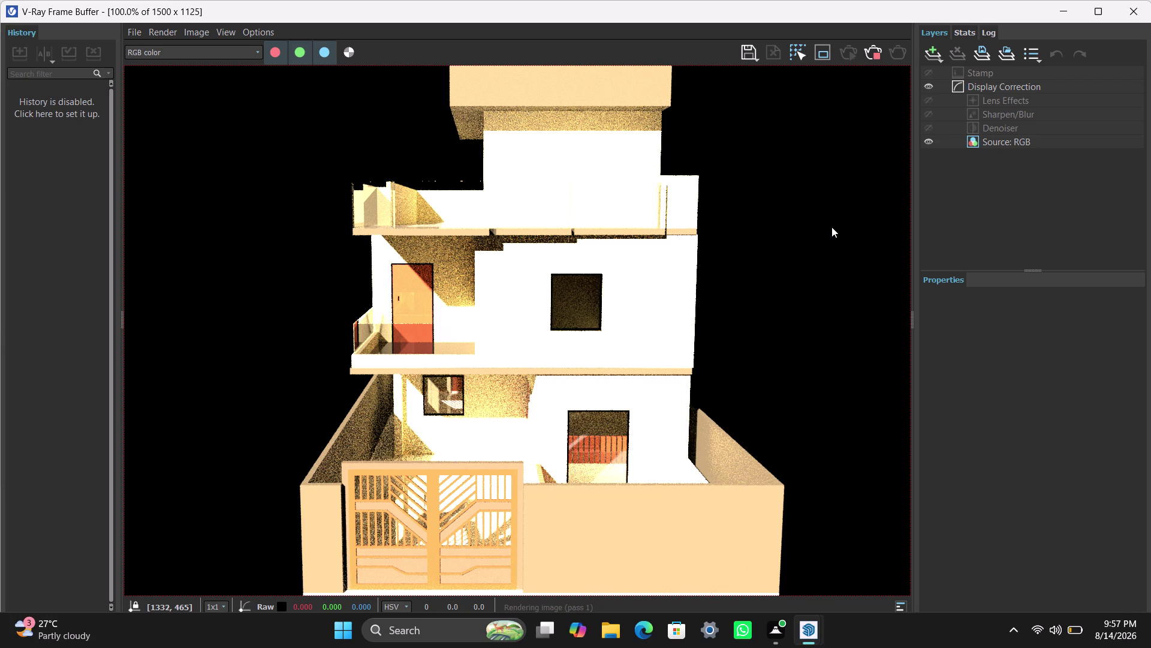
Zoom in and out repeatedly to inspect the image on screen.
scroll(up, 3)
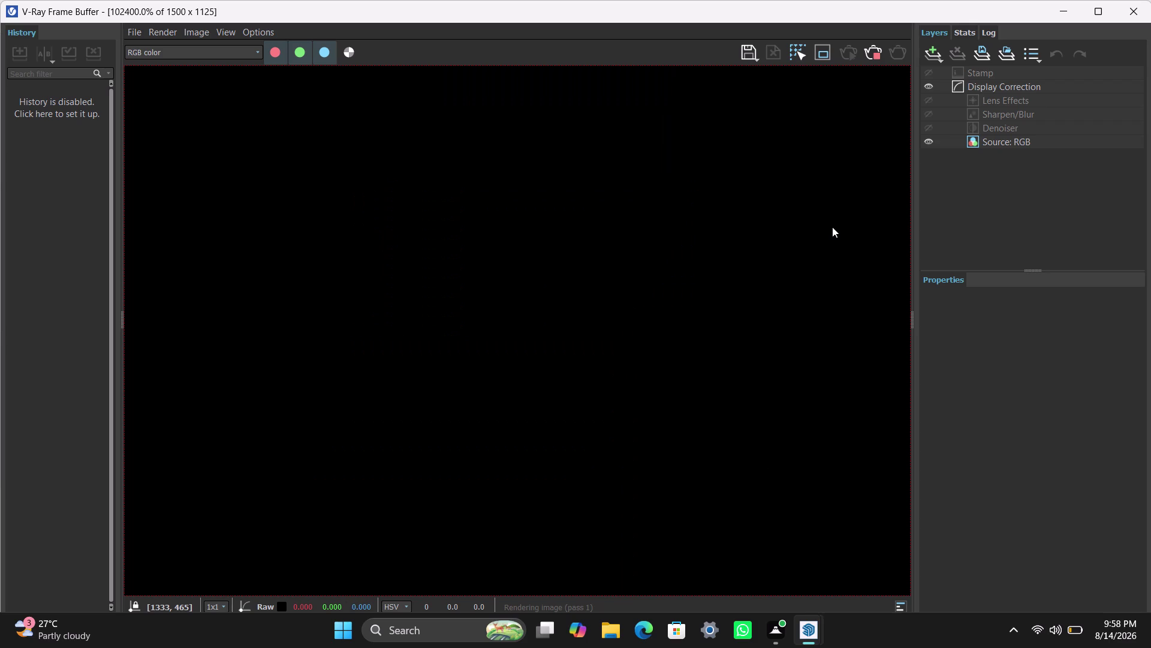
right_click(832, 227)
scroll(up, 3)
scroll(down, 3)
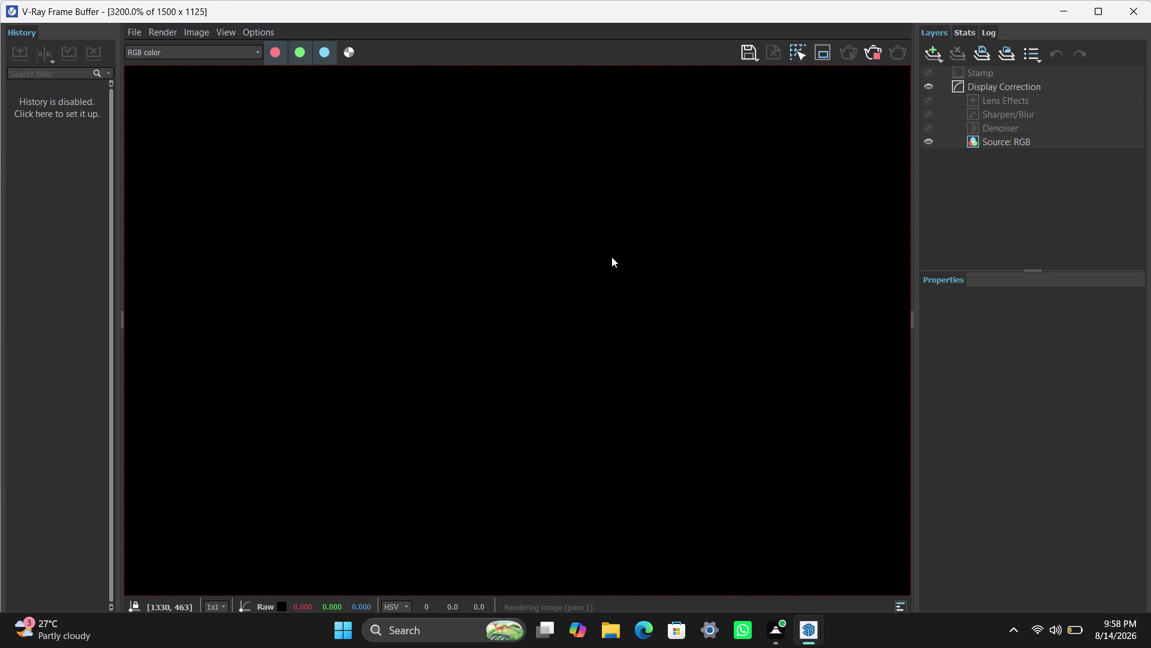
scroll(down, 3)
scroll(up, 3)
scroll(up, 3)
scroll(up, 3)
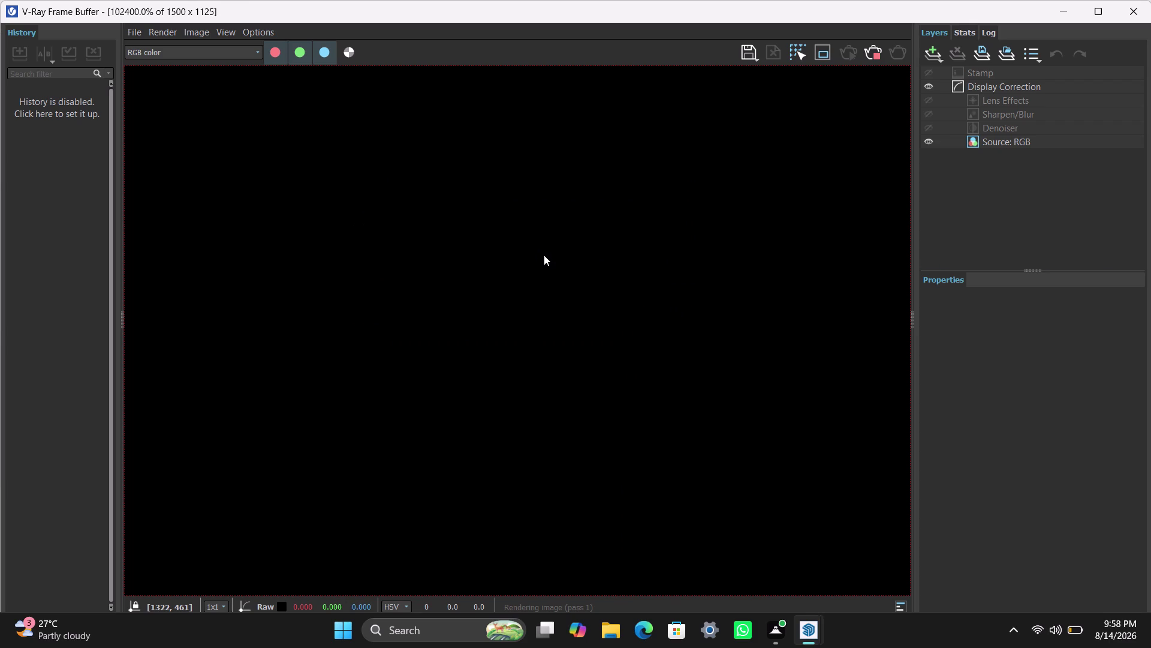
scroll(up, 3)
scroll(up, 3)
scroll(up, 3)
scroll(down, 3)
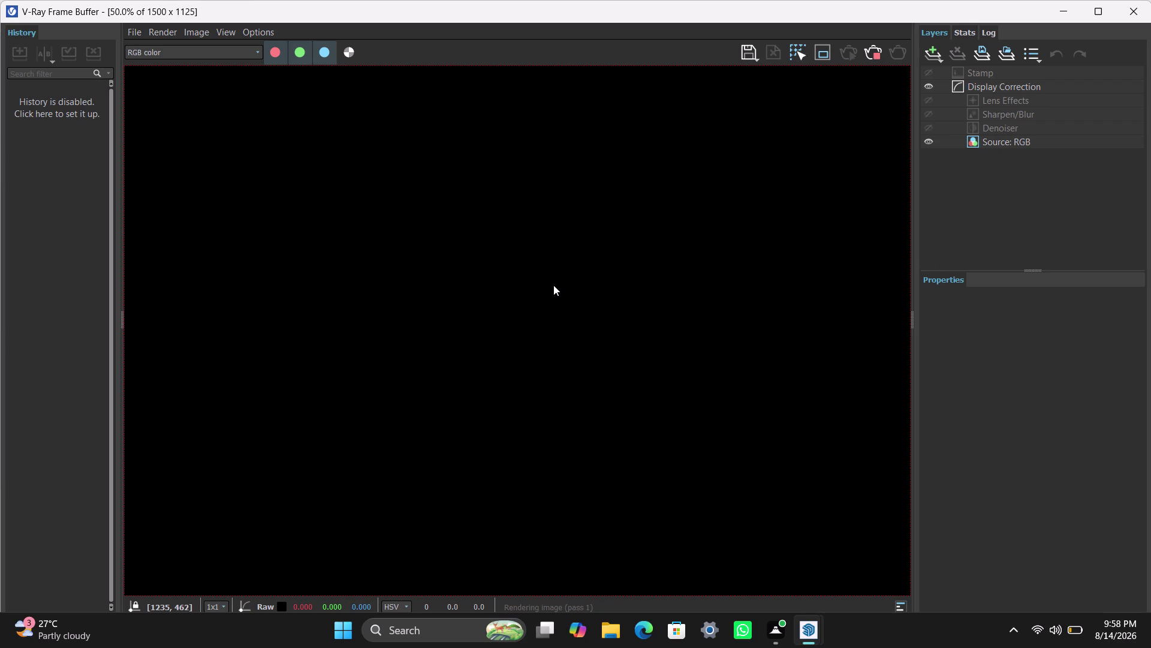
scroll(down, 3)
scroll(down, 3)
scroll(up, 3)
scroll(down, 3)
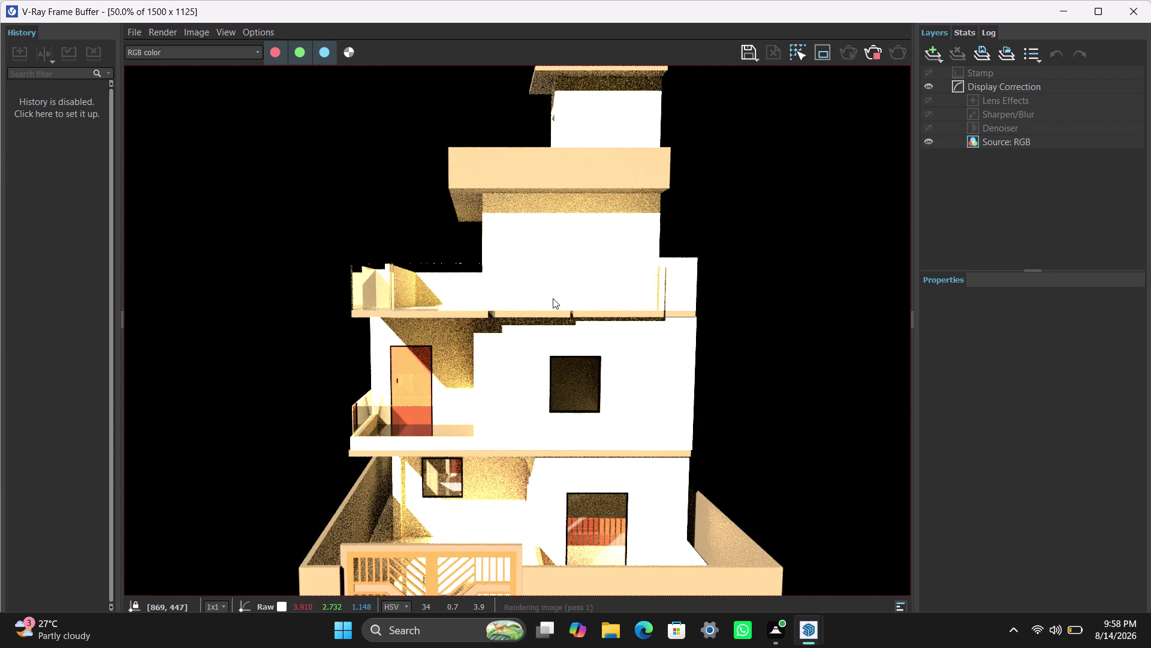
scroll(up, 3)
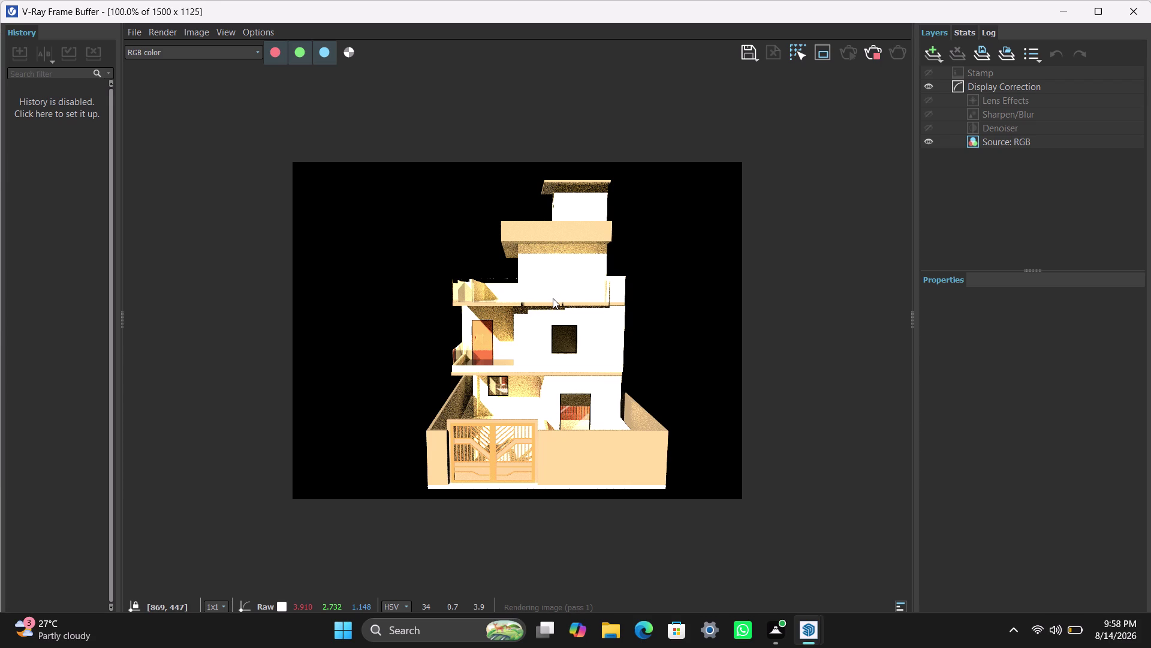
scroll(down, 3)
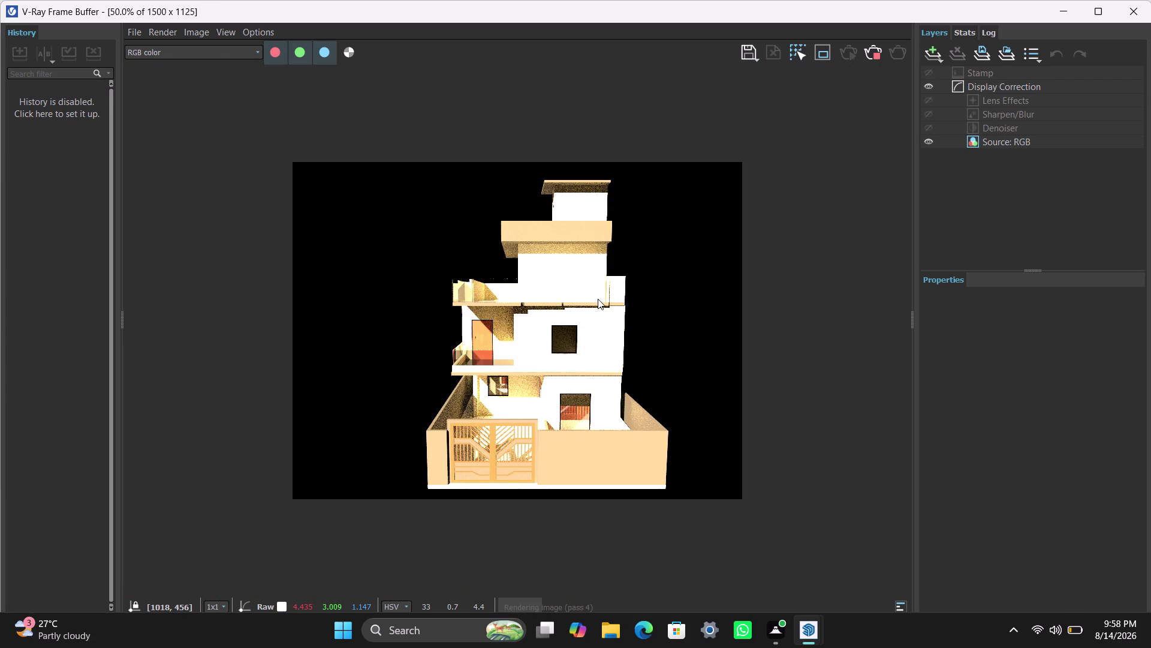
scroll(up, 3)
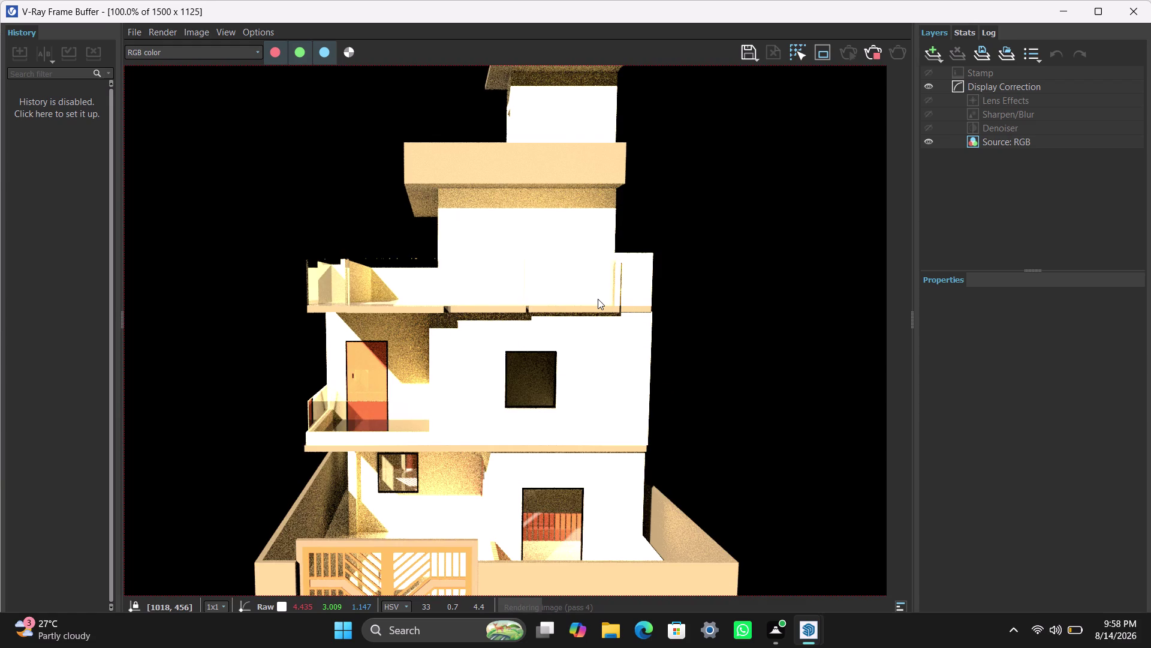
scroll(down, 3)
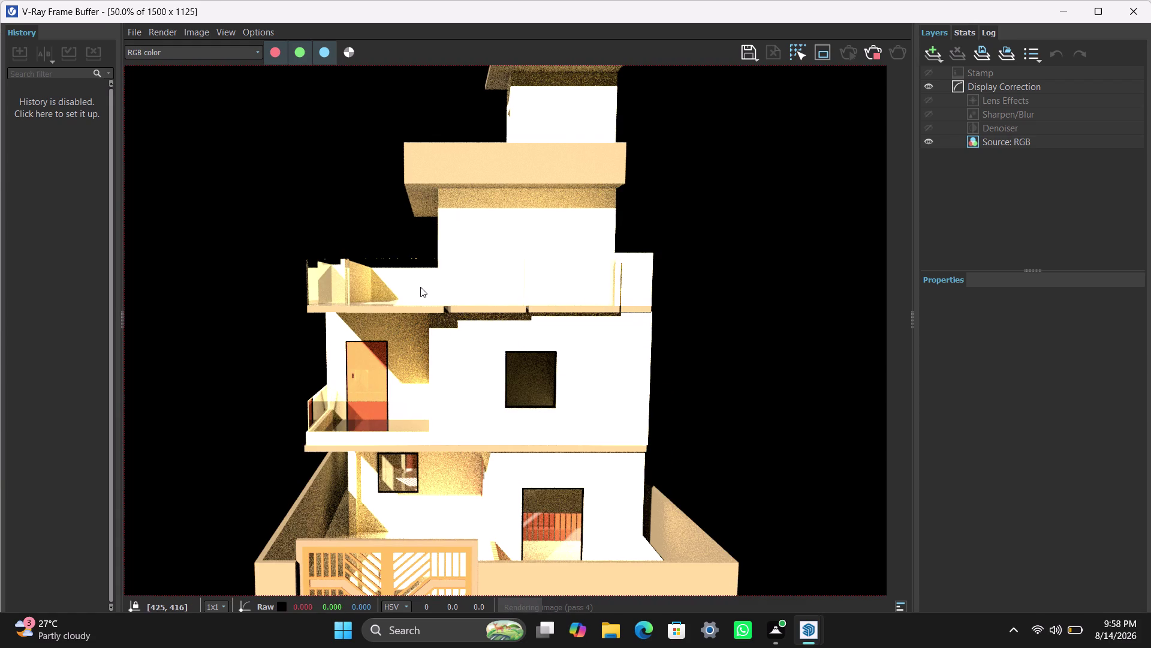
scroll(up, 3)
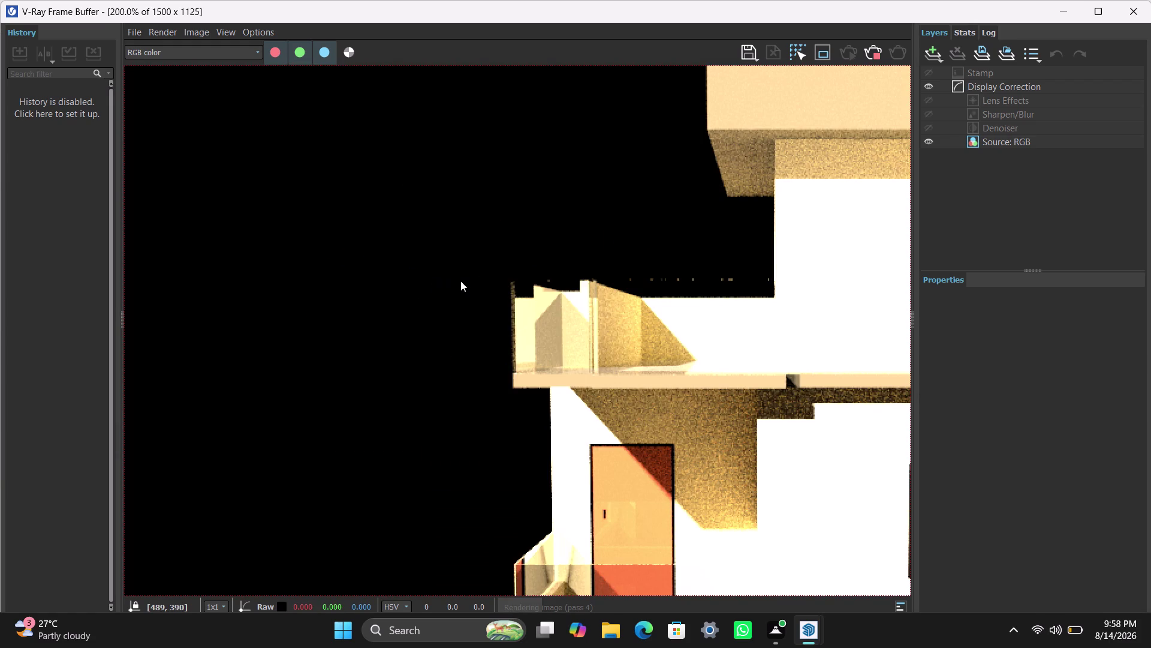
scroll(down, 3)
scroll(down, 3)
scroll(up, 3)
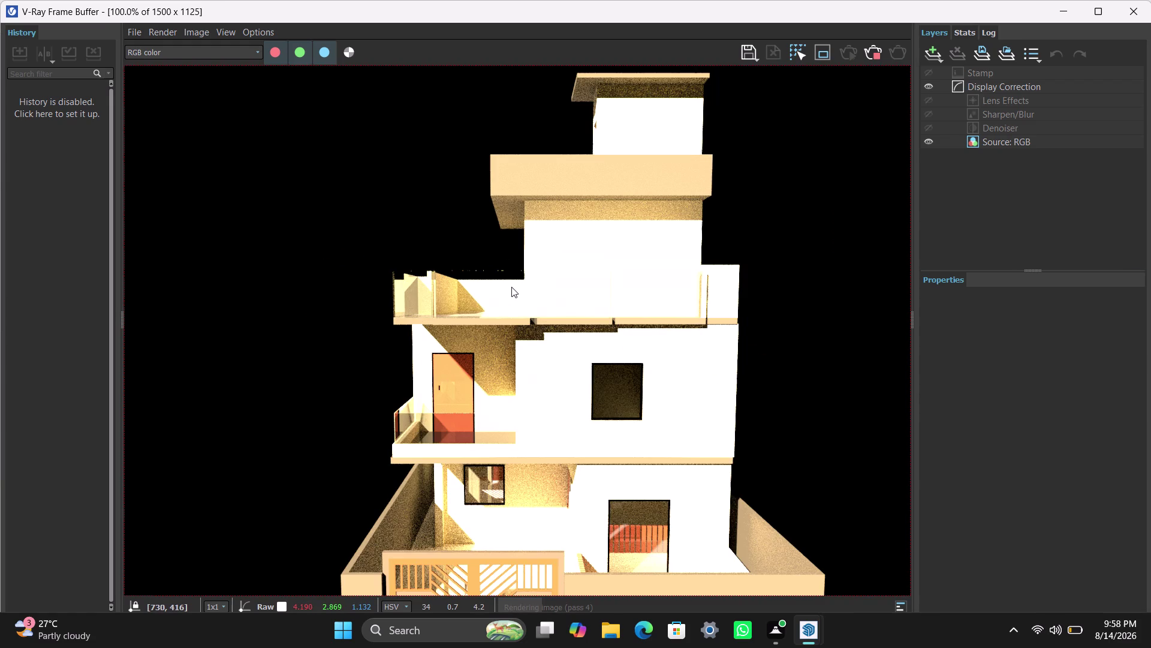
scroll(down, 3)
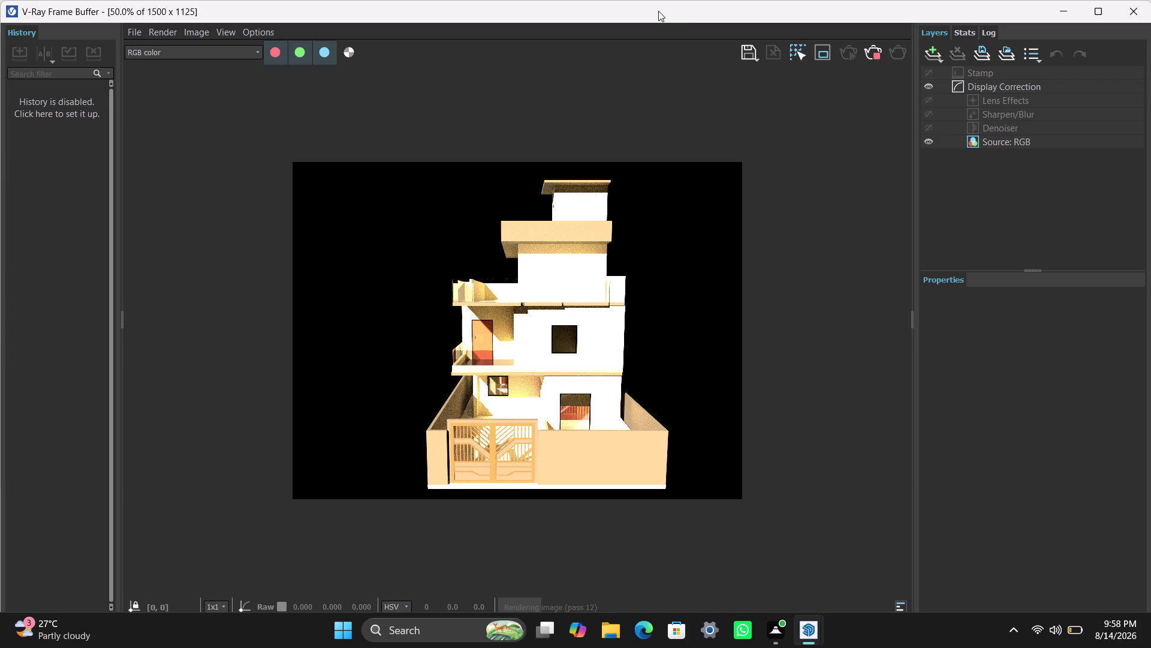
Bring the SketchUp 2024 window with the duplex model to the front.
key(space)
click(812, 636)
click(706, 569)
click(1054, 7)
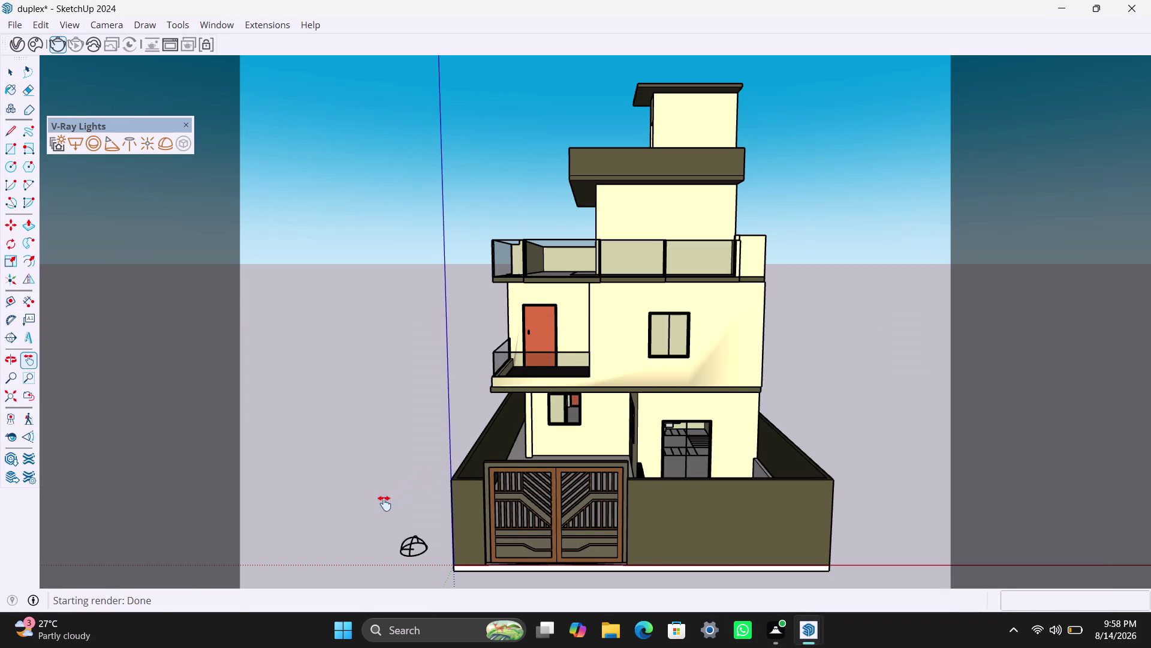
Orbit and zoom around the house to view its corner, side and top.
middle_drag(384, 503, 568, 500)
scroll(up, 3)
middle_drag(581, 466, 525, 467)
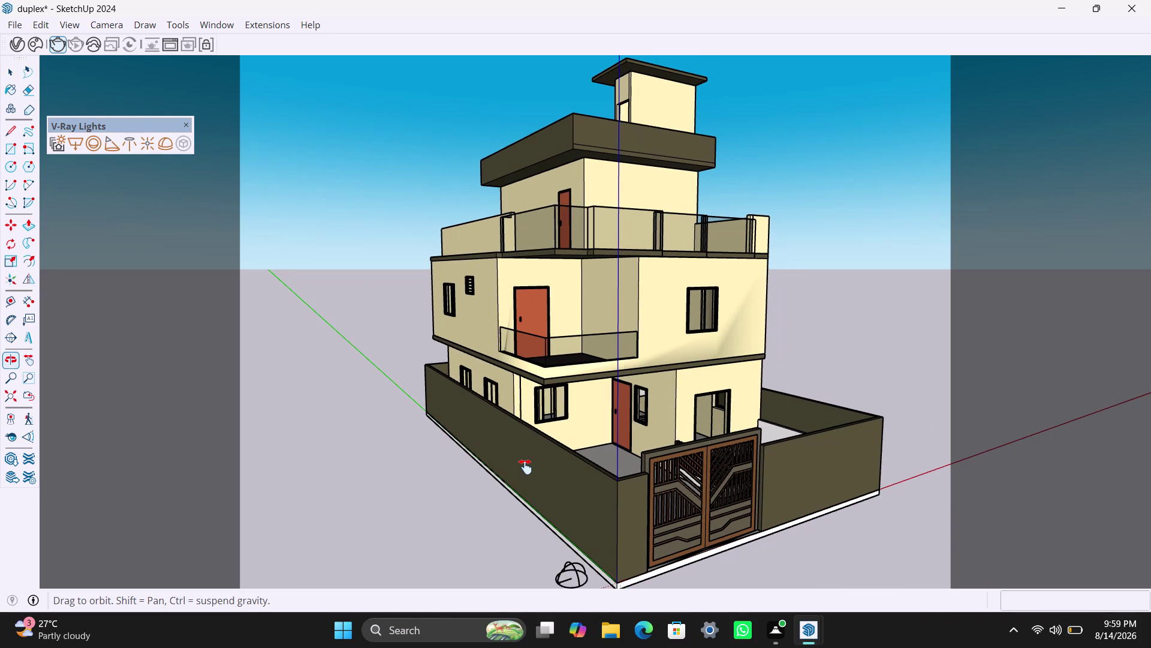
middle_drag(526, 467, 517, 472)
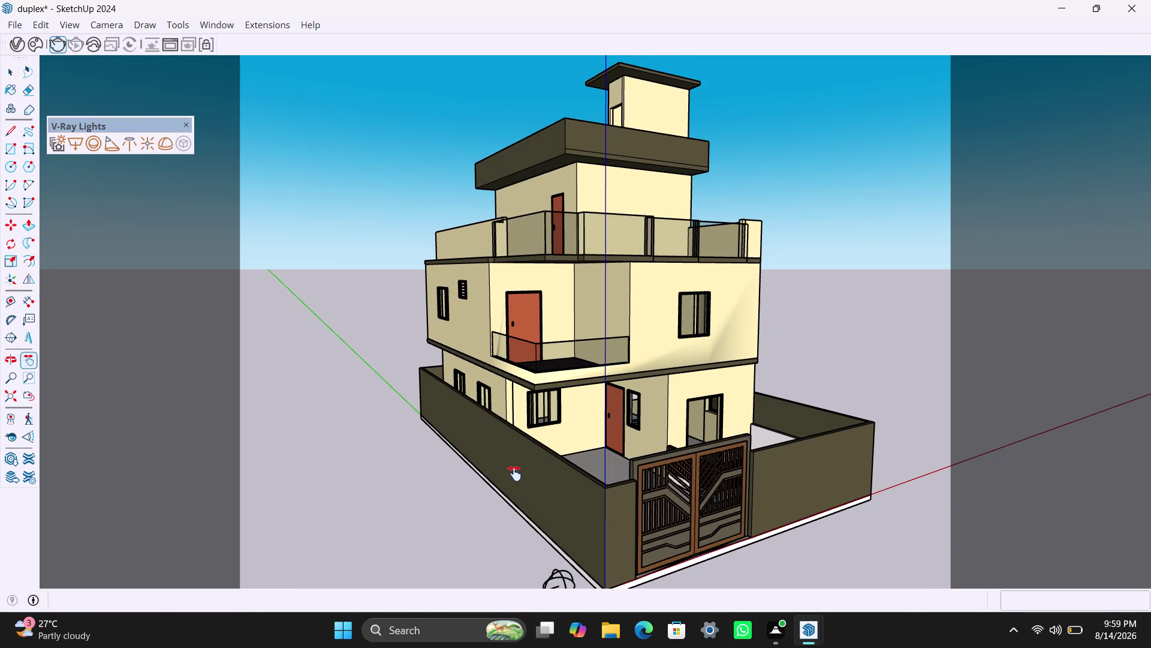
middle_drag(514, 474, 546, 509)
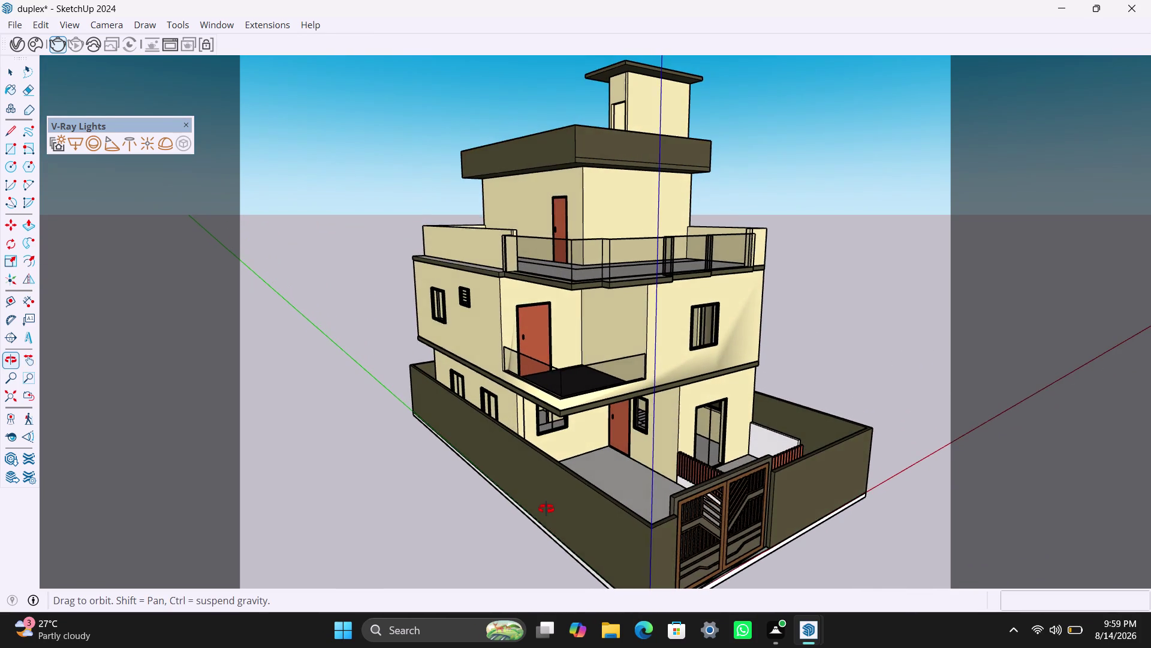
middle_drag(546, 509, 535, 475)
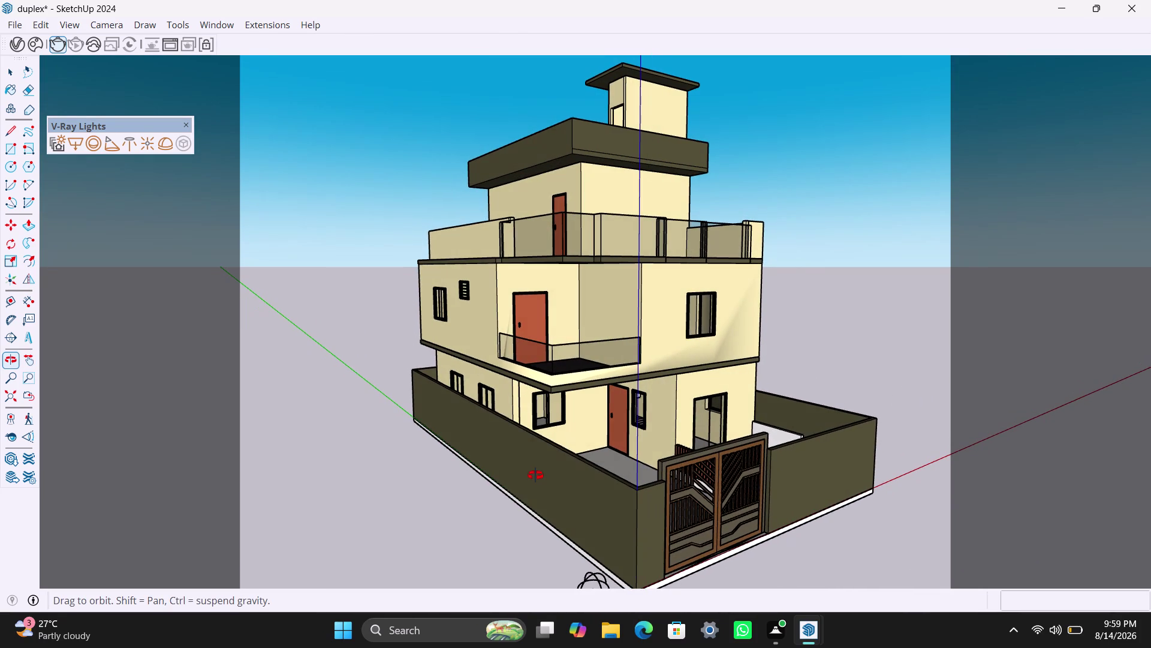
middle_drag(535, 475, 557, 490)
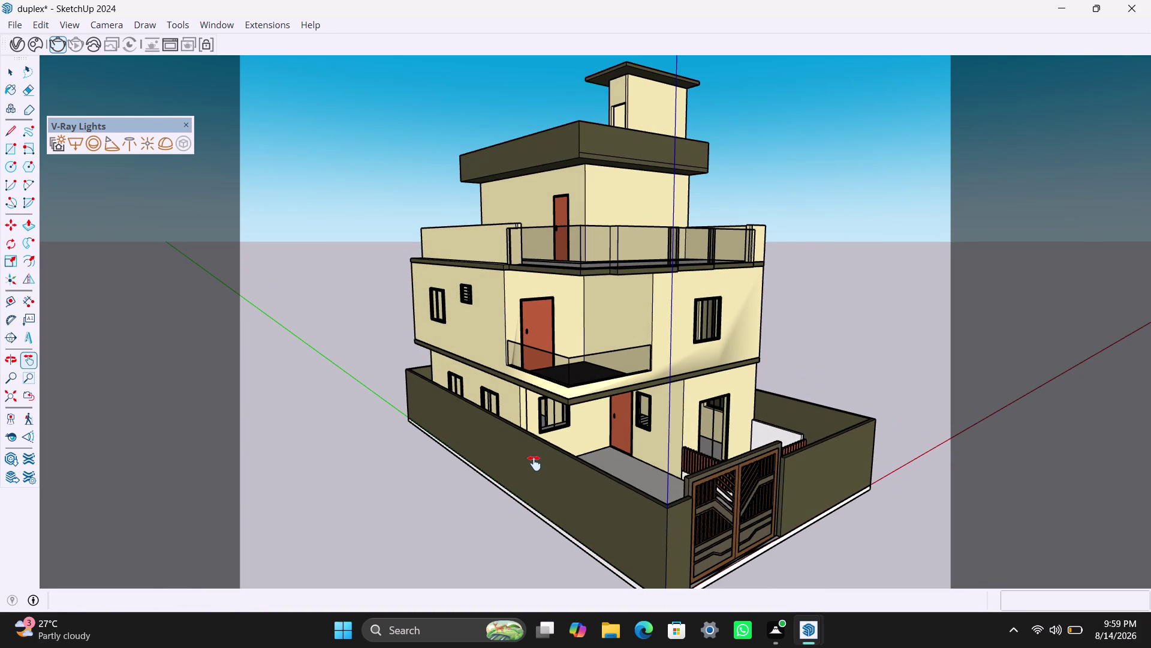
scroll(down, 3)
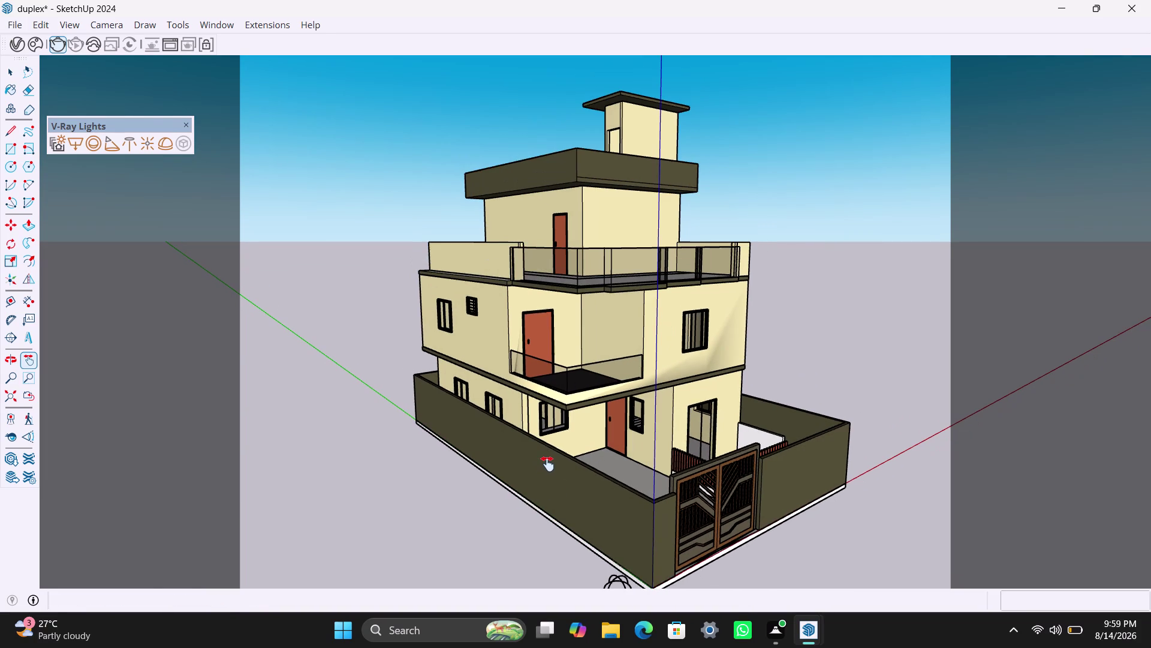
scroll(down, 3)
middle_drag(549, 463, 531, 447)
middle_click(527, 449)
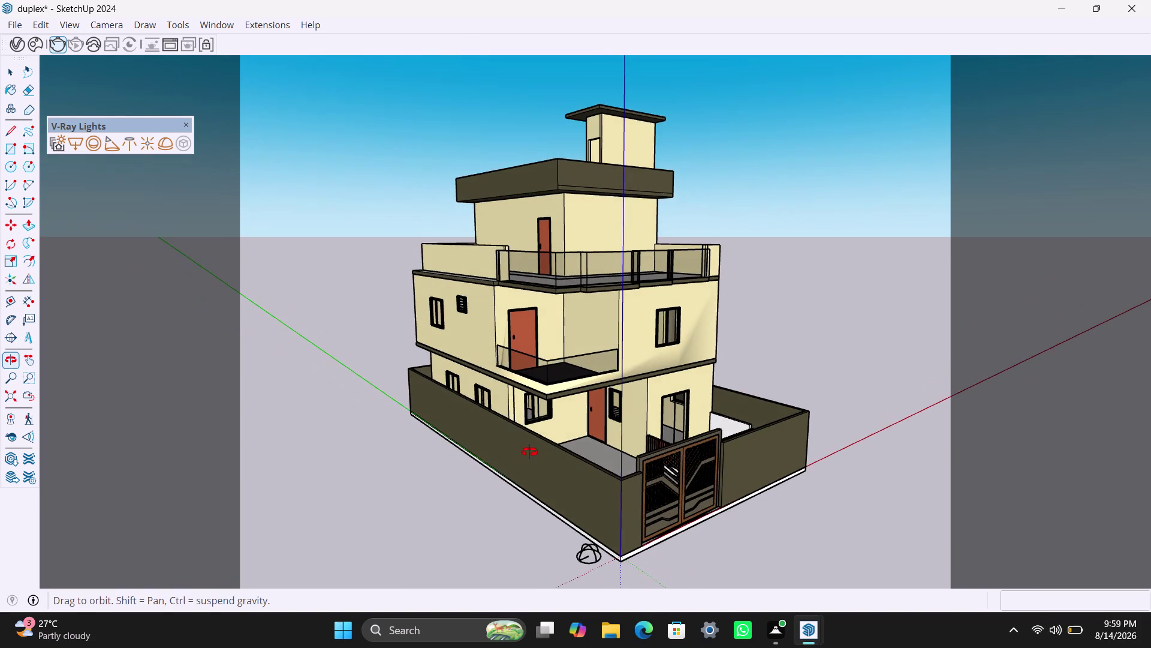
scroll(up, 3)
scroll(up, 3)
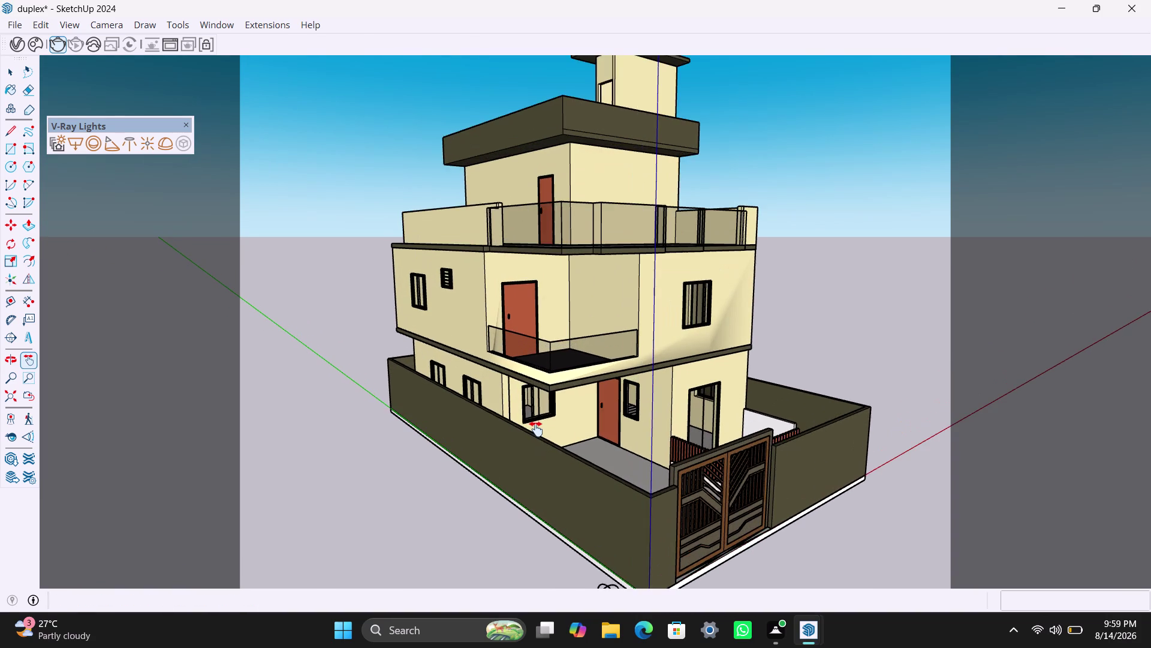
scroll(down, 3)
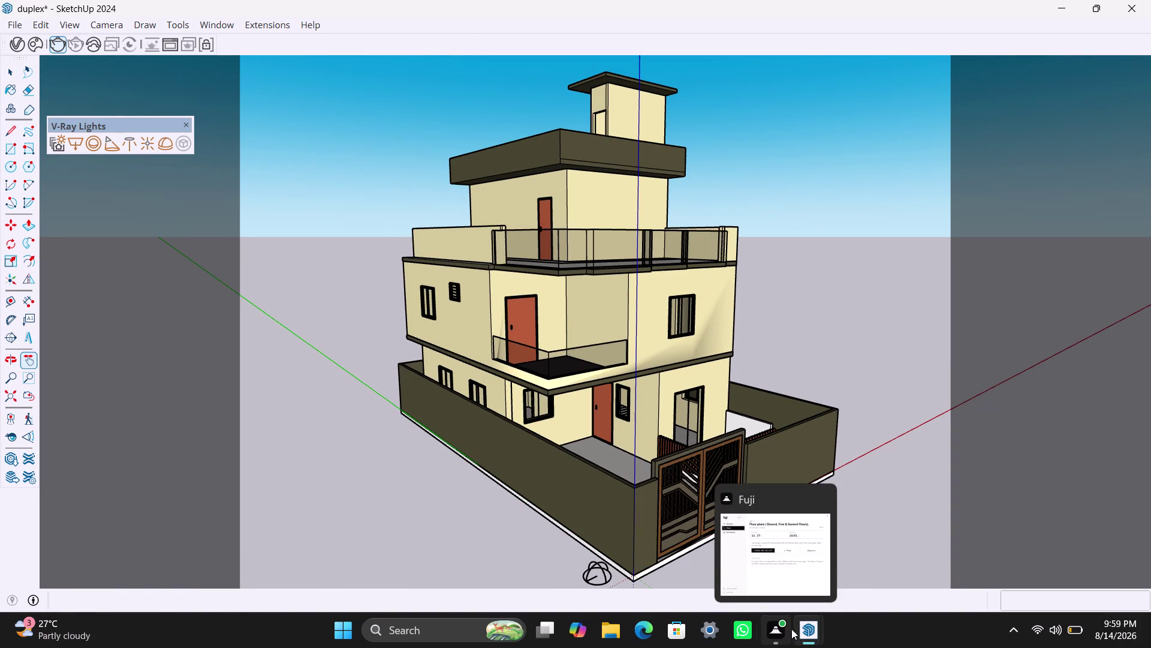
Bring up the V-Ray Frame Buffer and dismiss the low-battery warning.
click(809, 625)
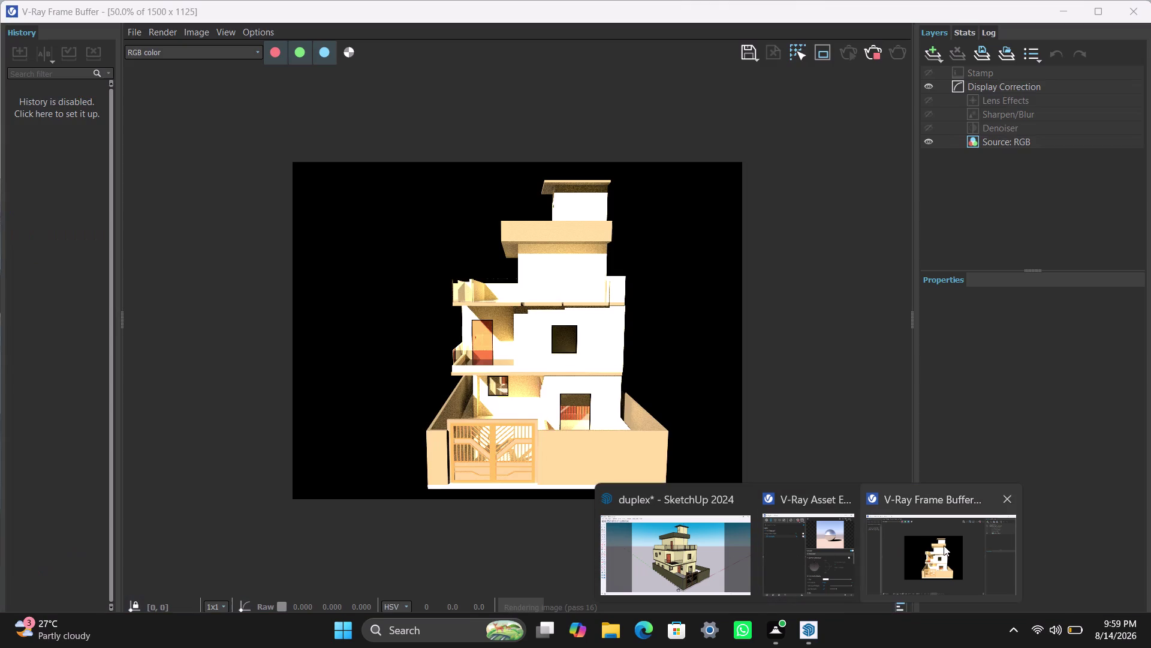
click(943, 545)
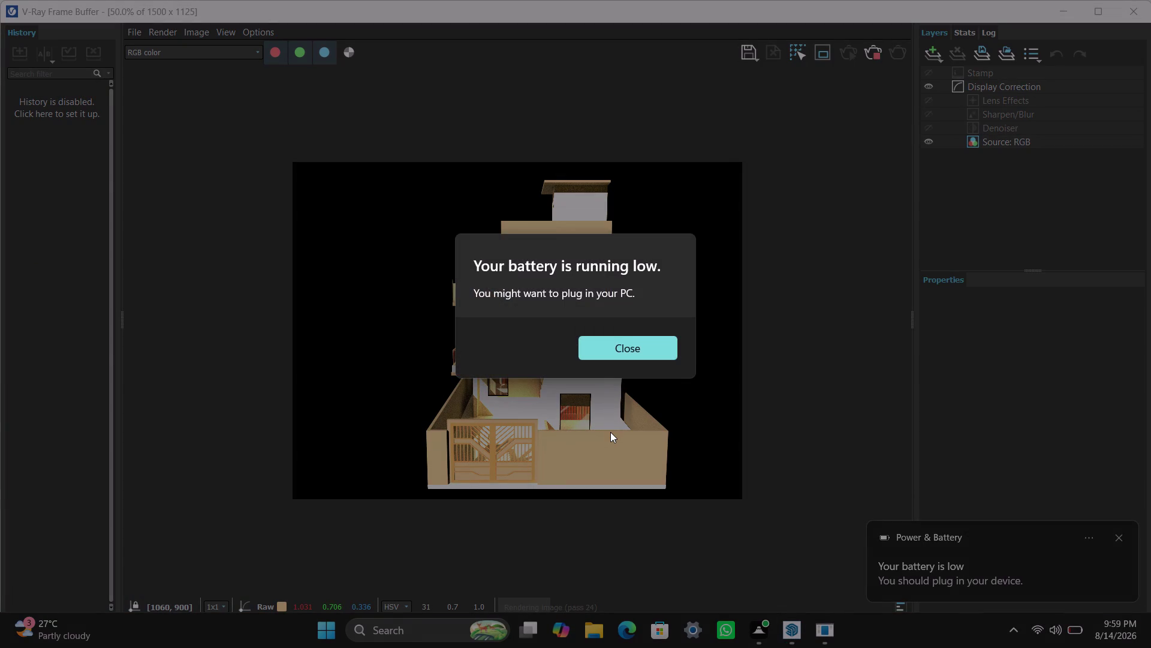
click(638, 354)
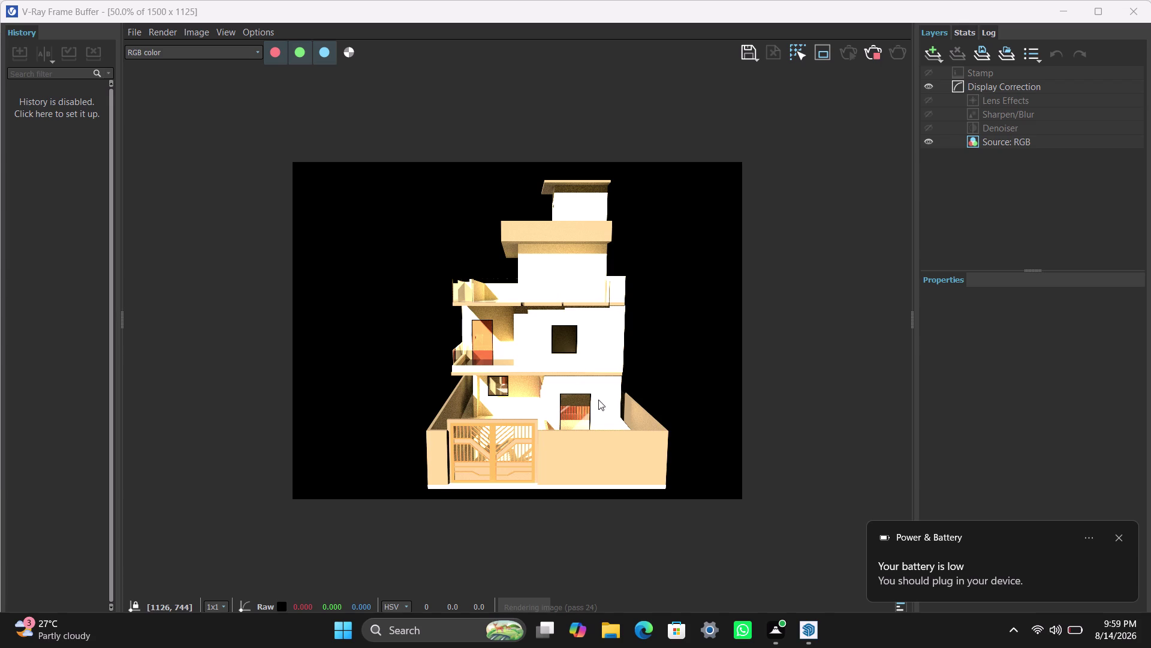
Zoom in and out on the progressing house render, then stop it.
scroll(down, 3)
scroll(up, 3)
scroll(up, 3)
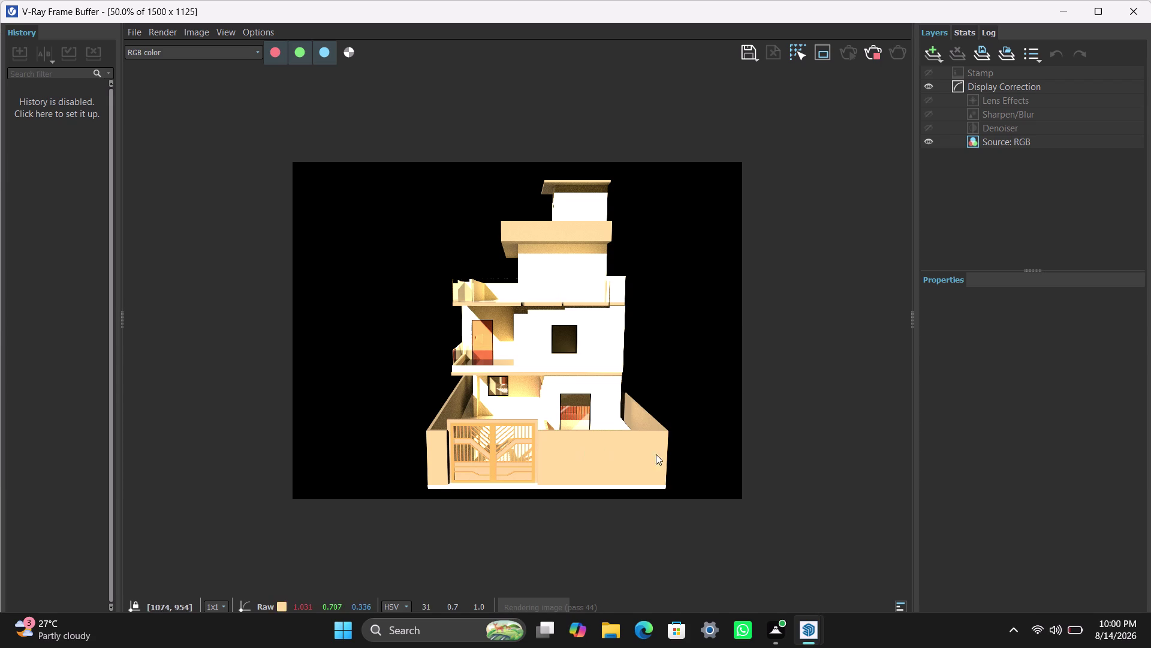
scroll(up, 3)
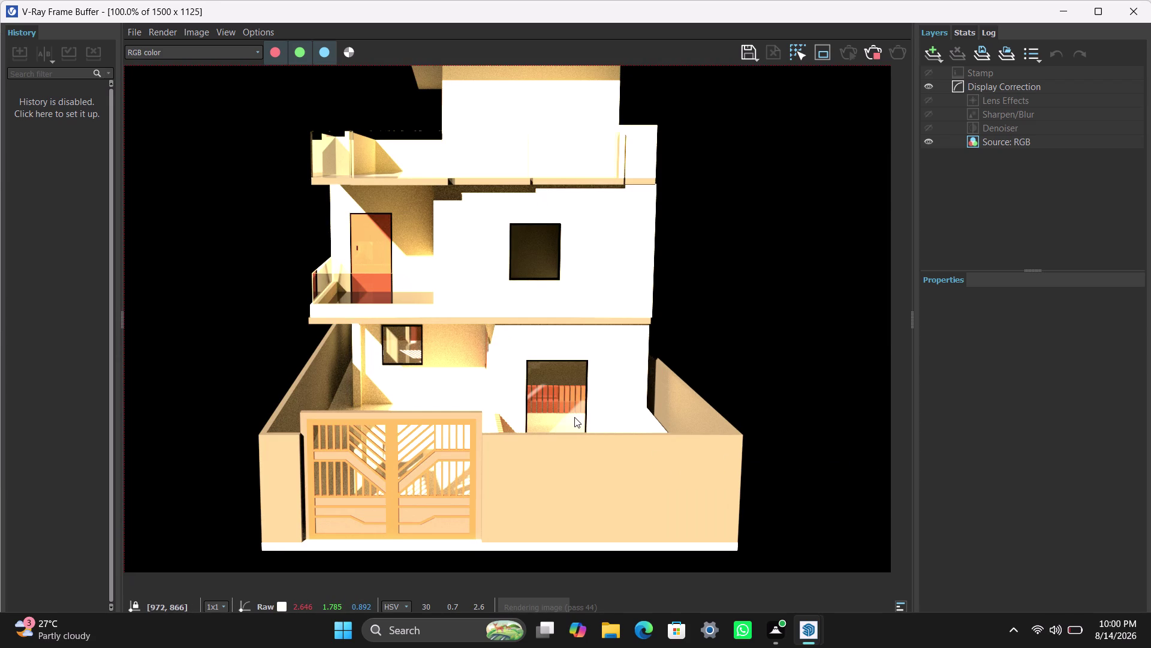
scroll(down, 3)
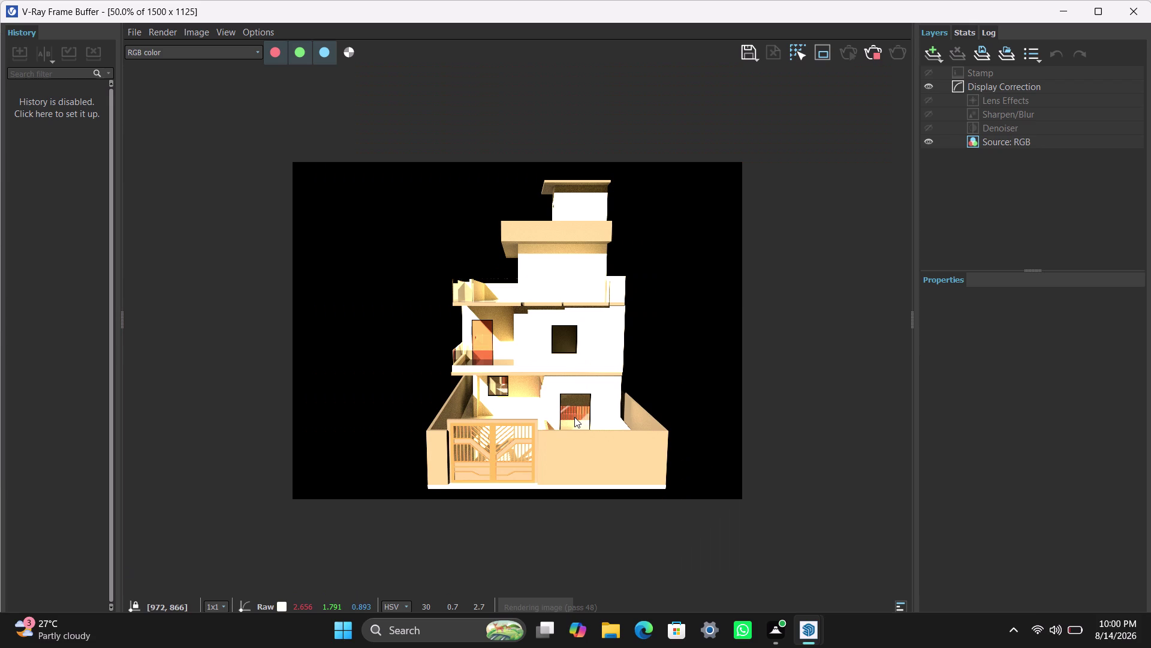
scroll(up, 3)
scroll(down, 3)
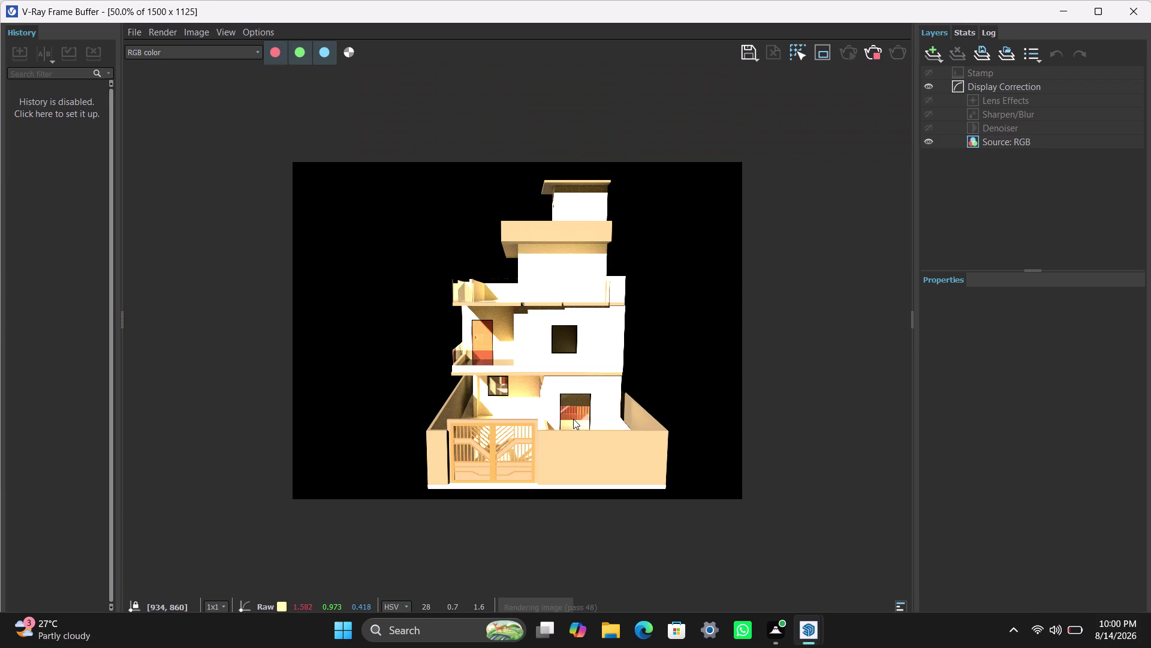
scroll(up, 3)
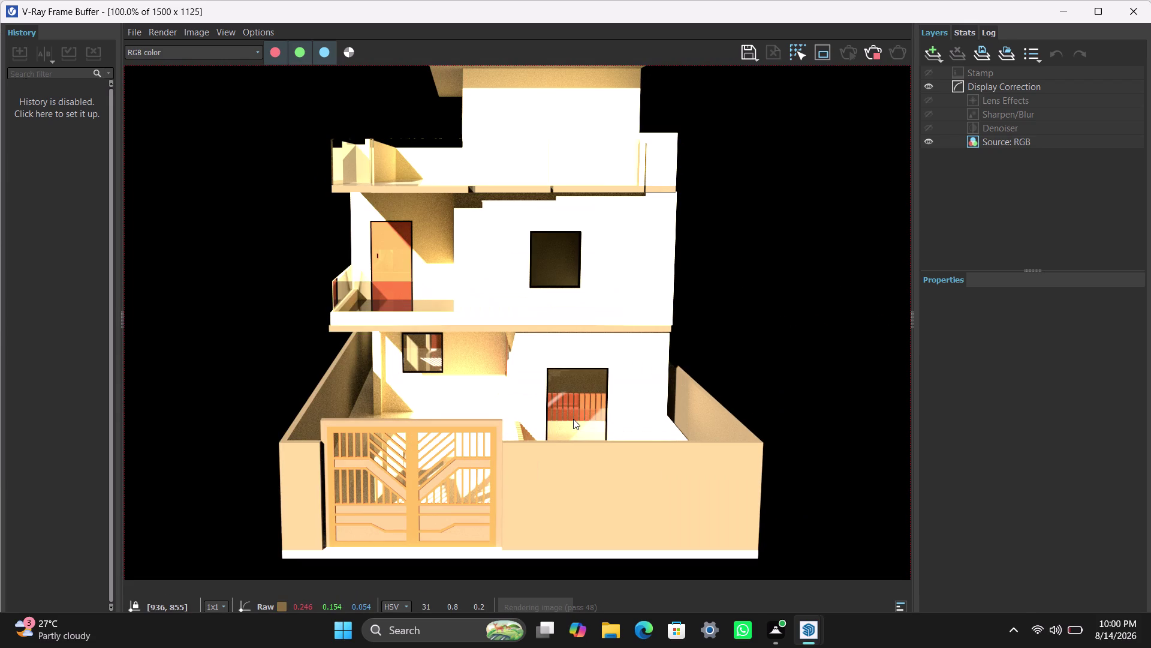
scroll(down, 3)
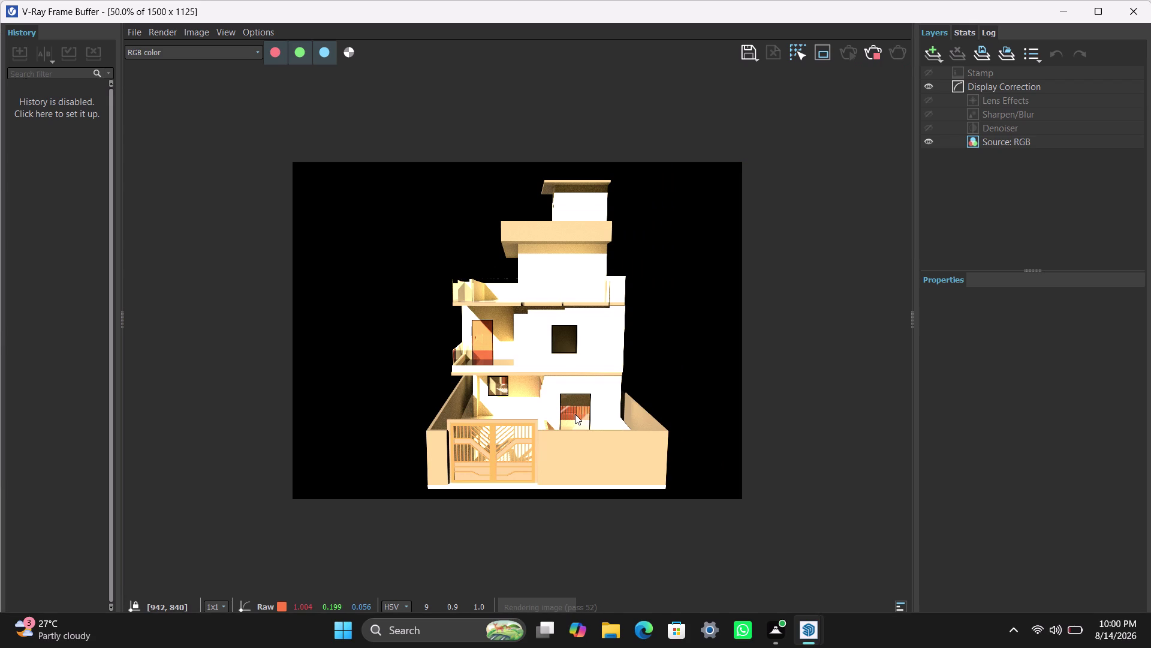
scroll(up, 3)
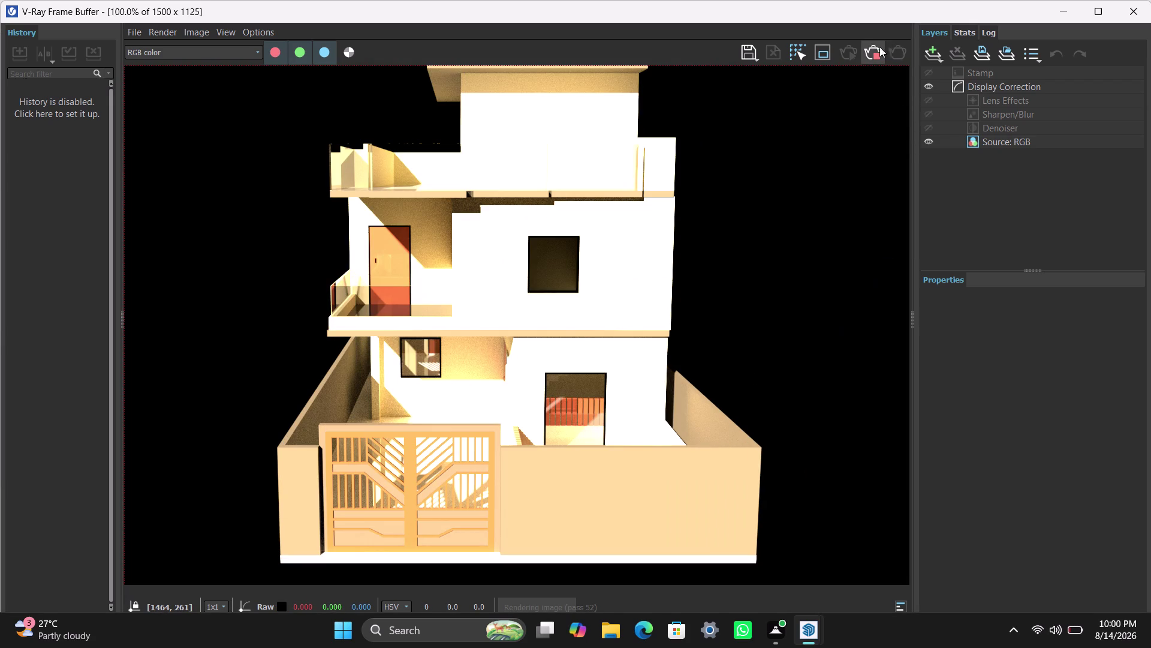
click(876, 52)
Return to SketchUp and switch the camera to the Iso standard view.
click(1064, 5)
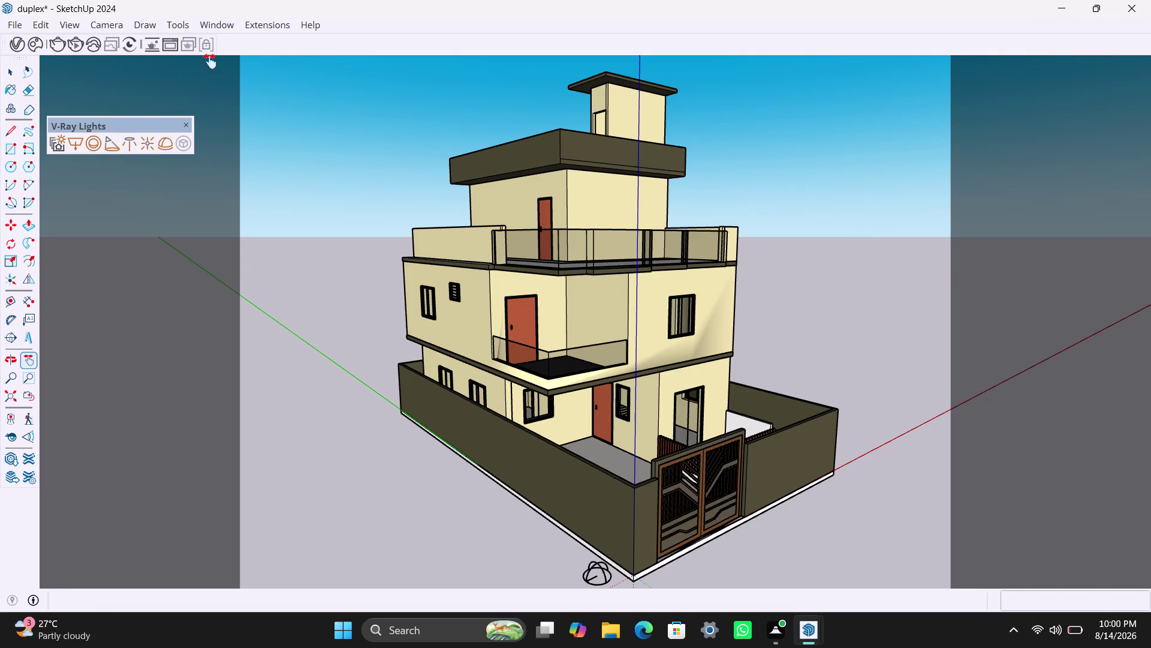
click(265, 24)
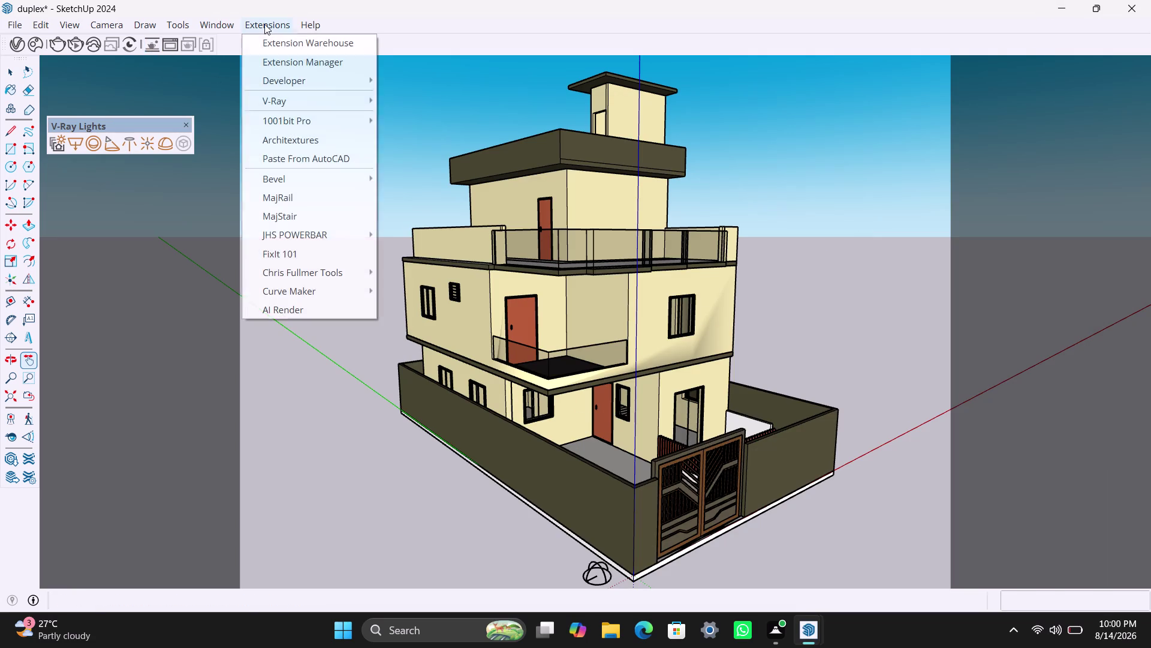
click(112, 25)
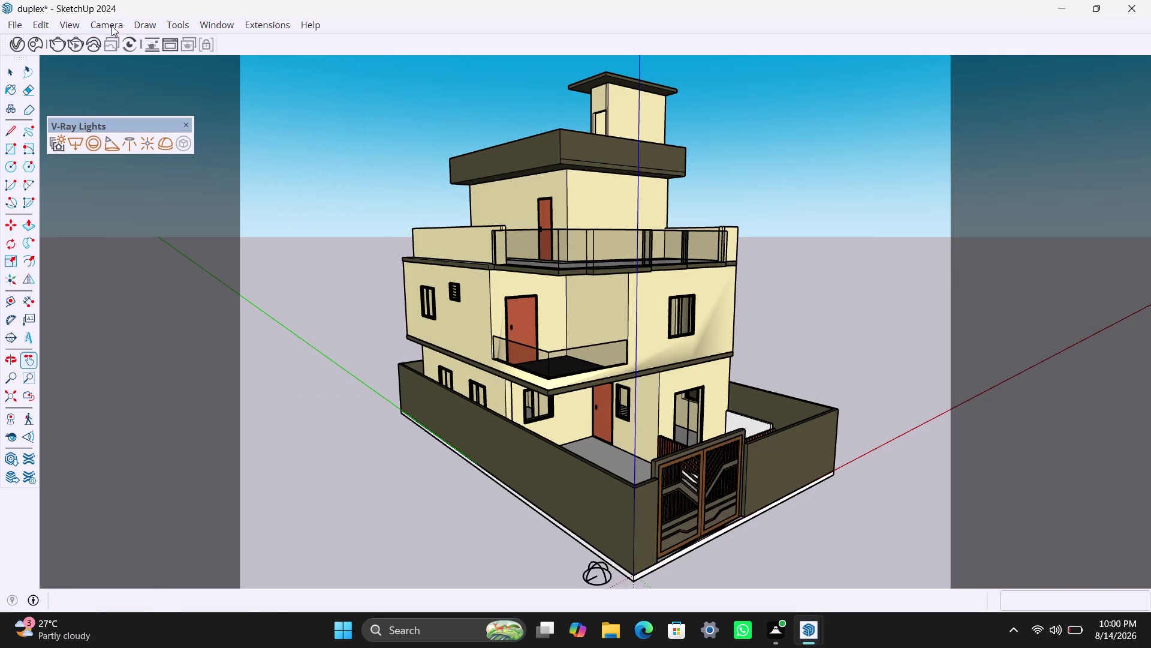
click(115, 22)
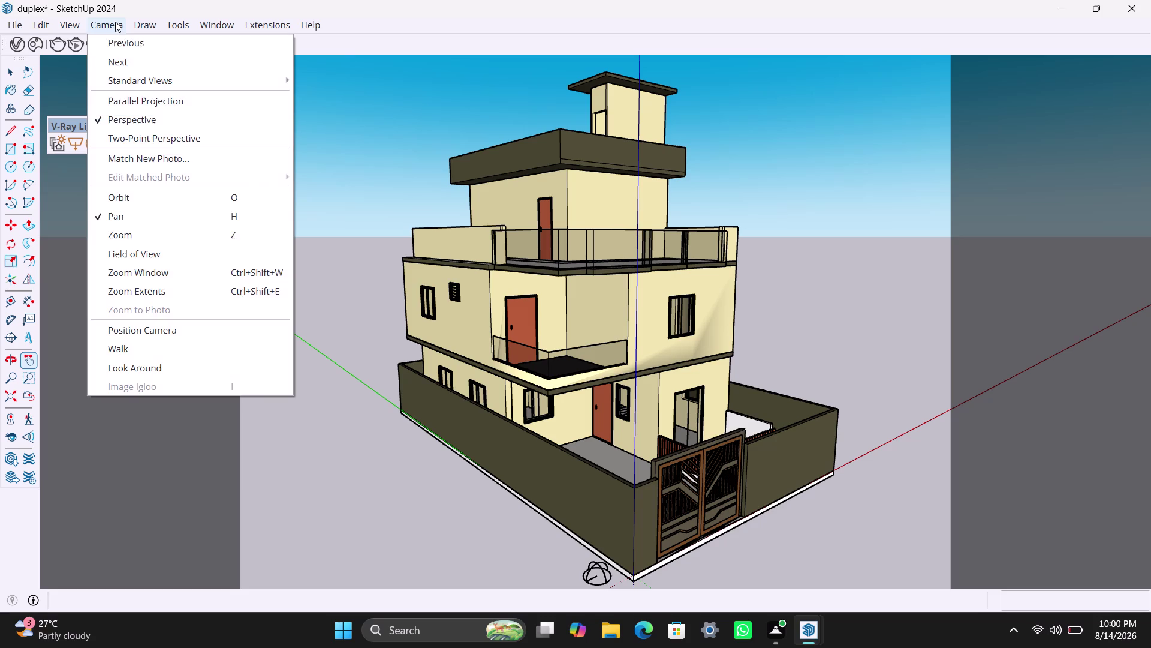
click(153, 75)
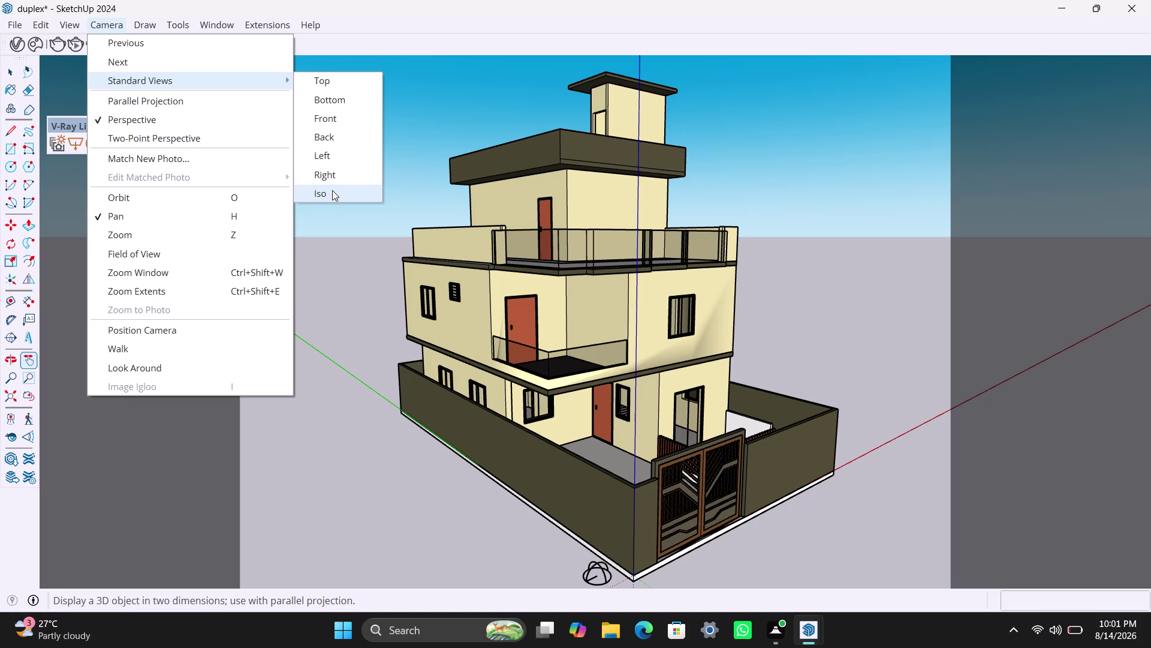
click(333, 189)
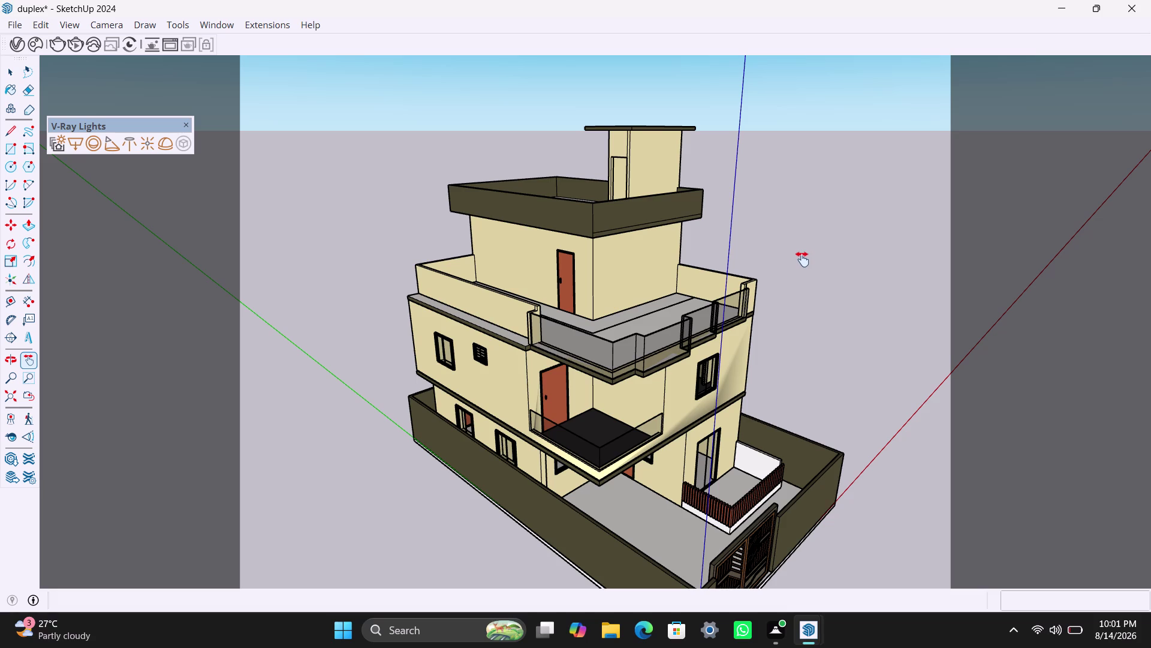
Orbit the house to a slightly lower framing and bring the V-Ray Frame Buffer forward.
right_click(781, 267)
right_click(778, 268)
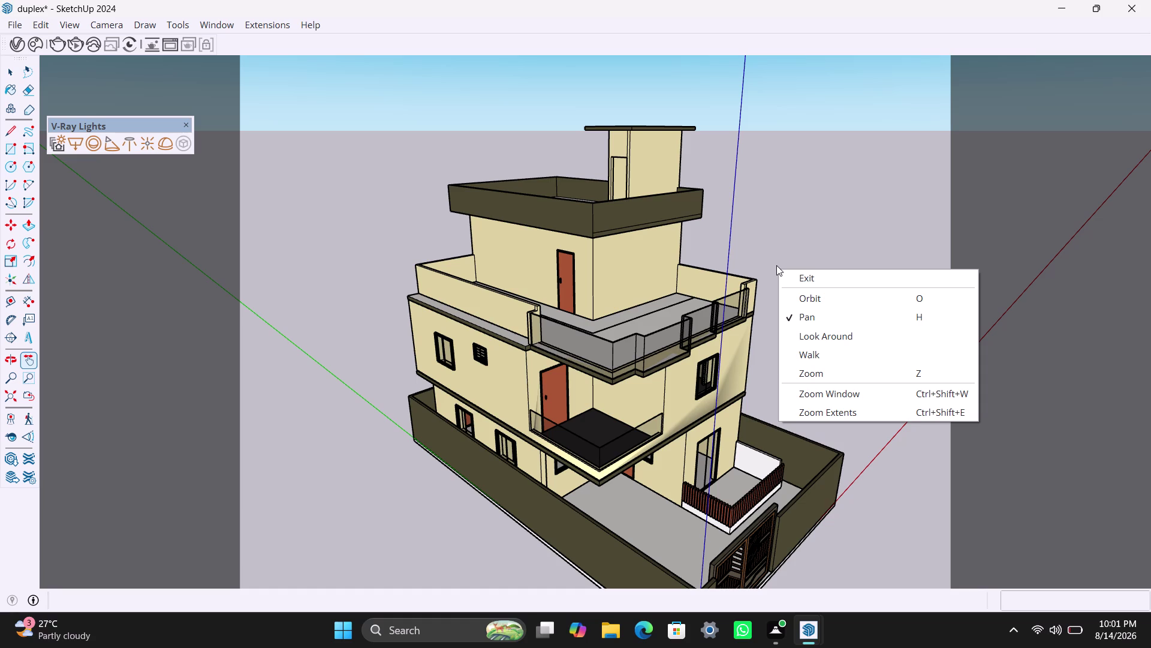
right_drag(742, 263, 724, 267)
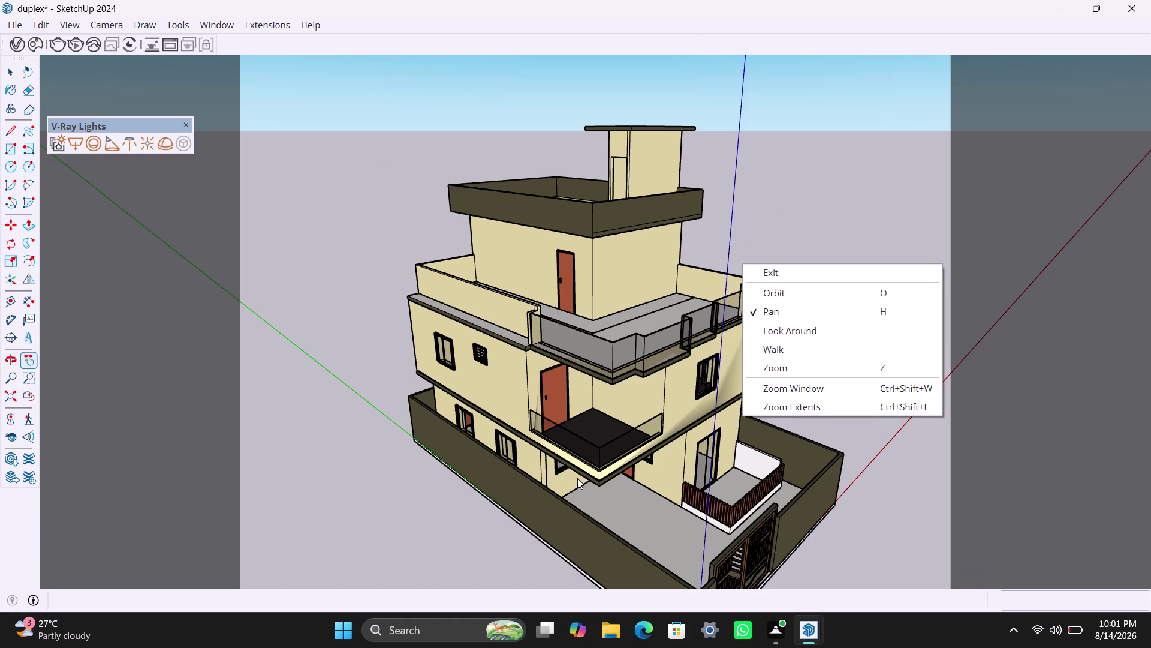
middle_drag(593, 475, 591, 443)
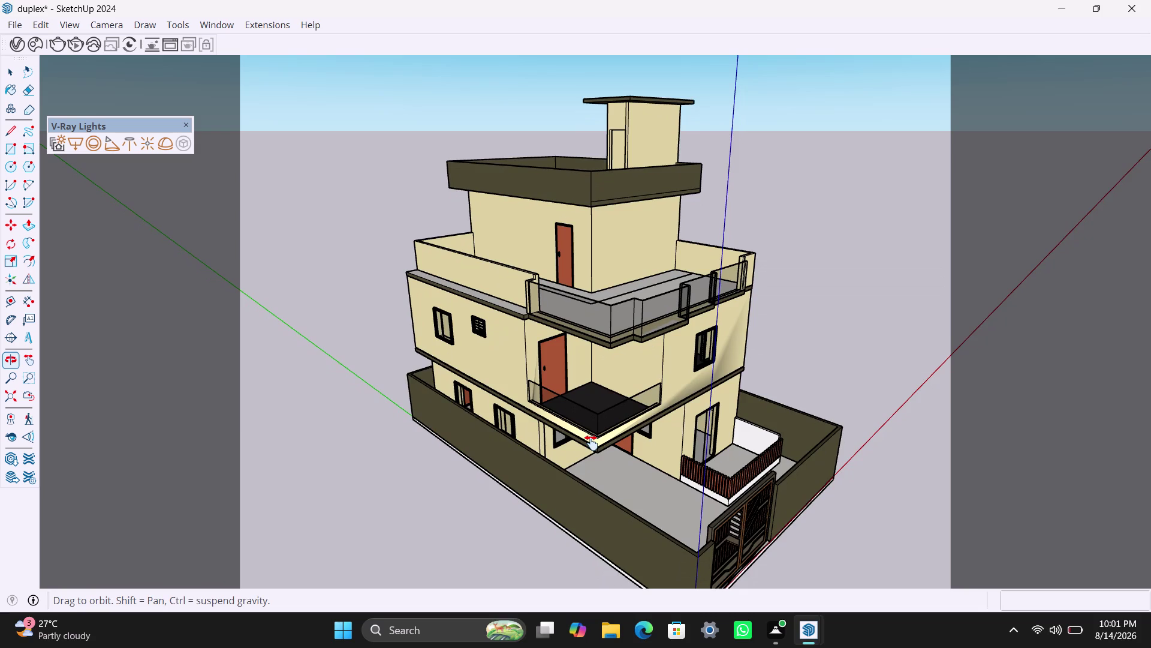
middle_drag(591, 443, 564, 404)
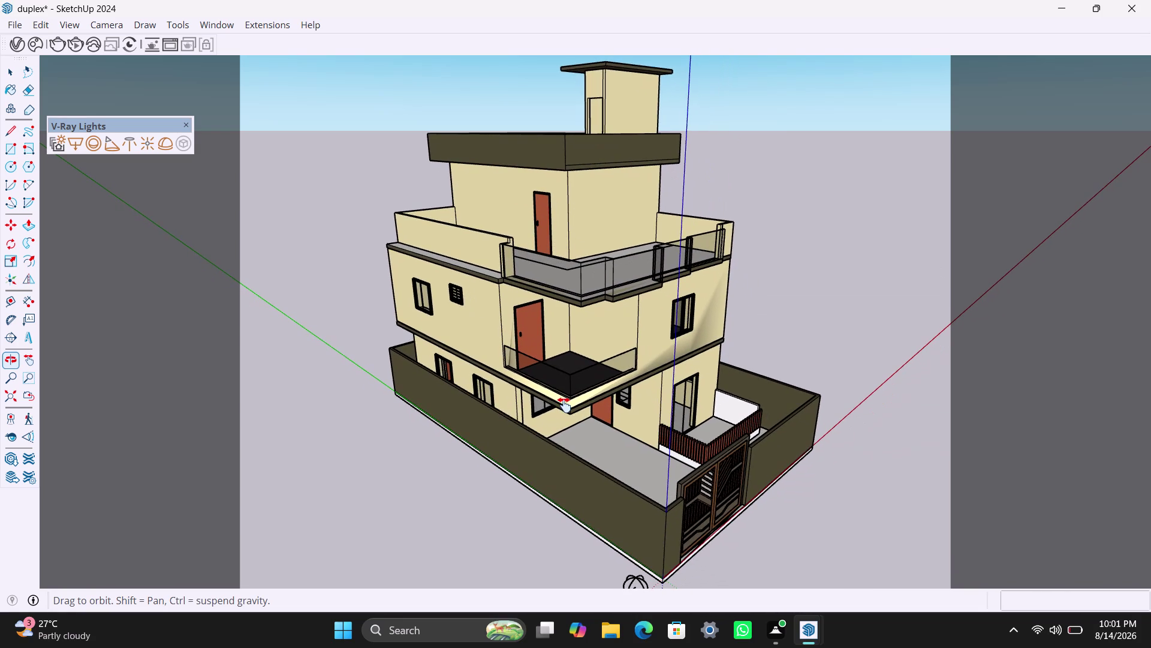
middle_drag(564, 405, 566, 409)
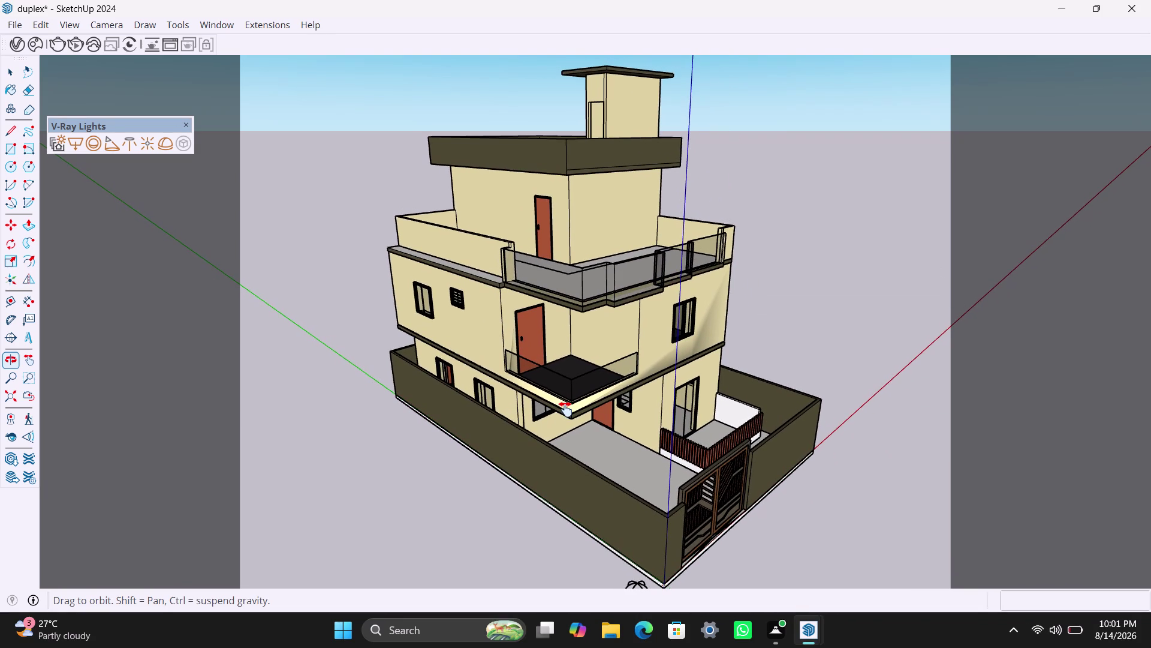
middle_drag(565, 409, 564, 416)
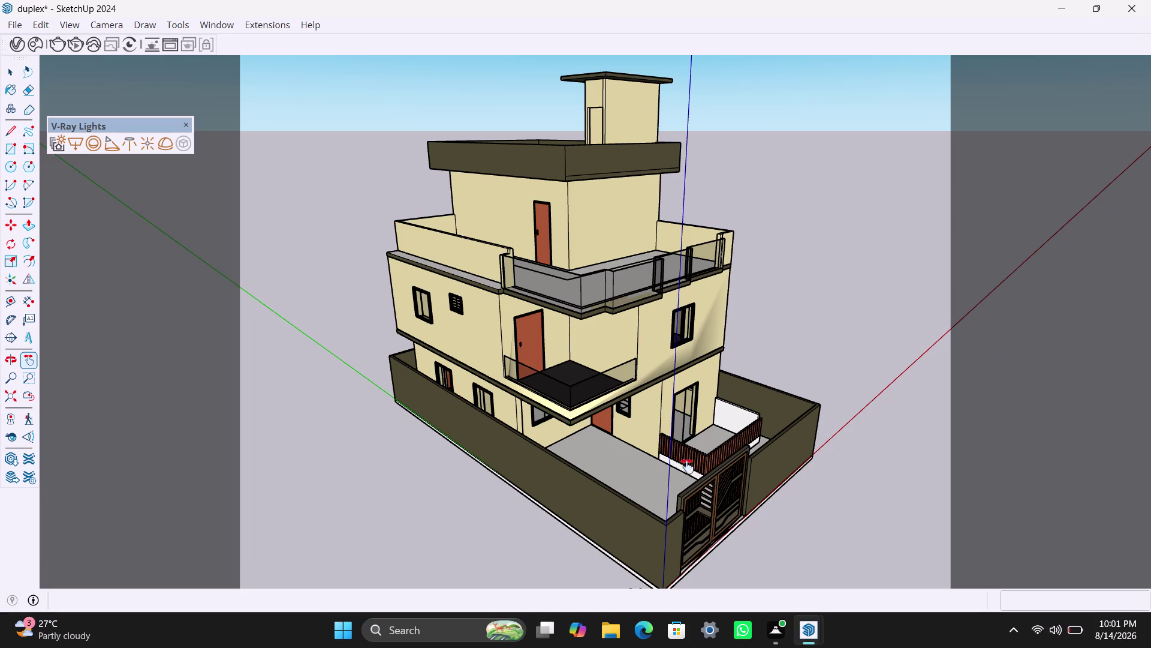
click(812, 632)
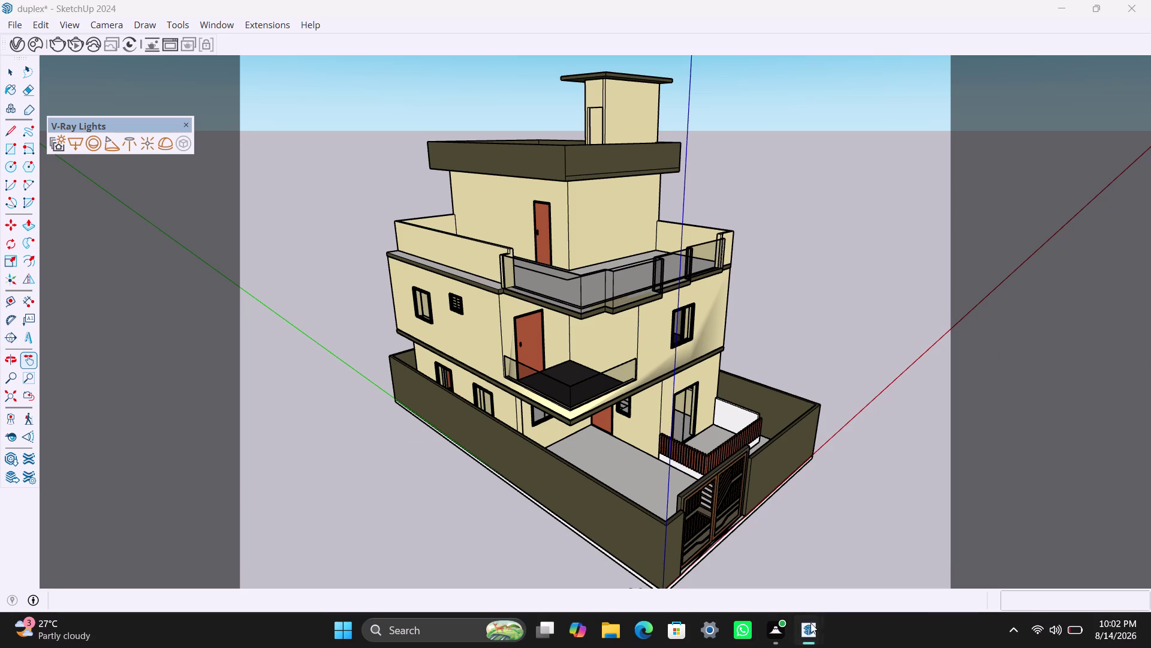
click(939, 562)
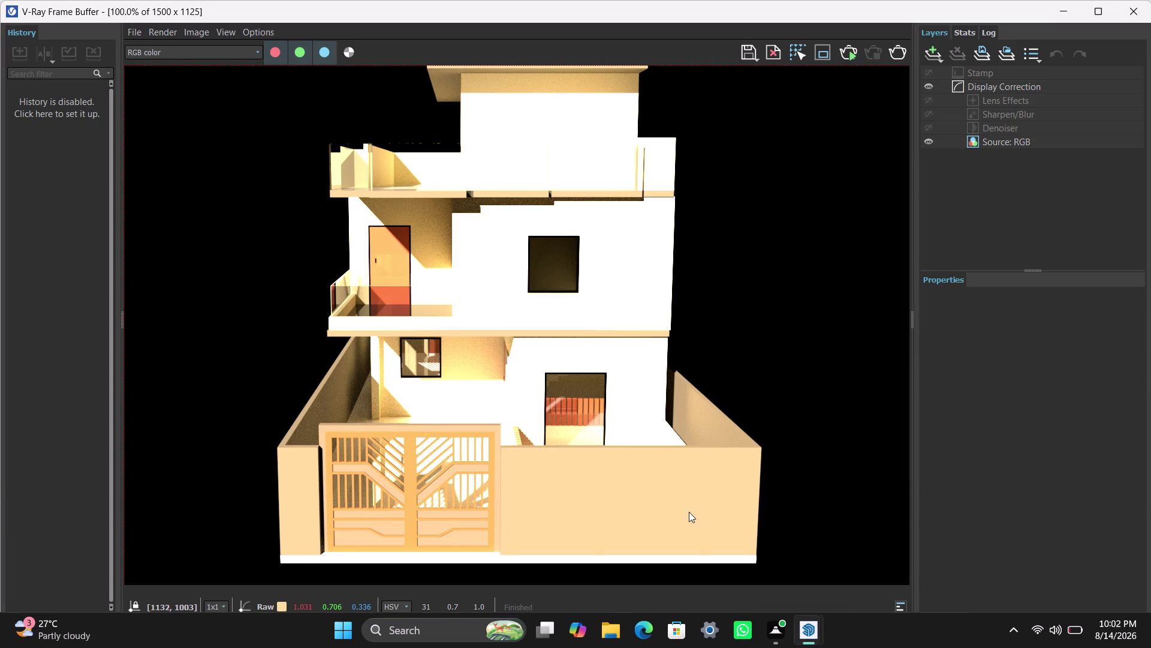
Review the finished render, dismiss the battery notice, and restore down the frame buffer.
scroll(down, 3)
scroll(up, 3)
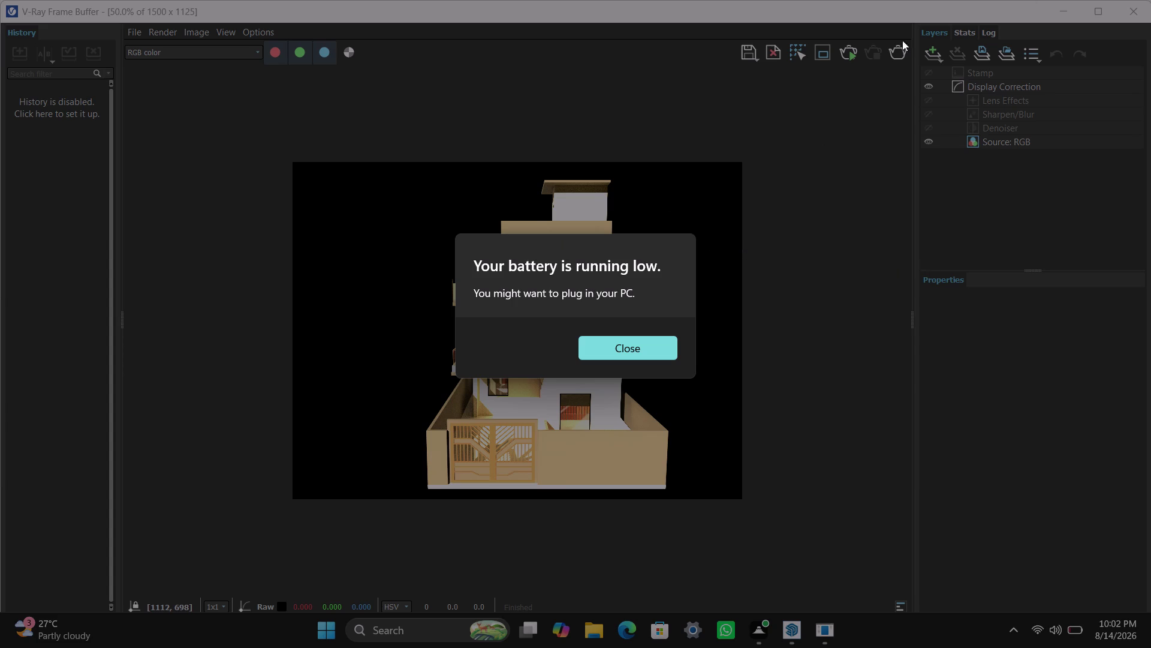
click(641, 344)
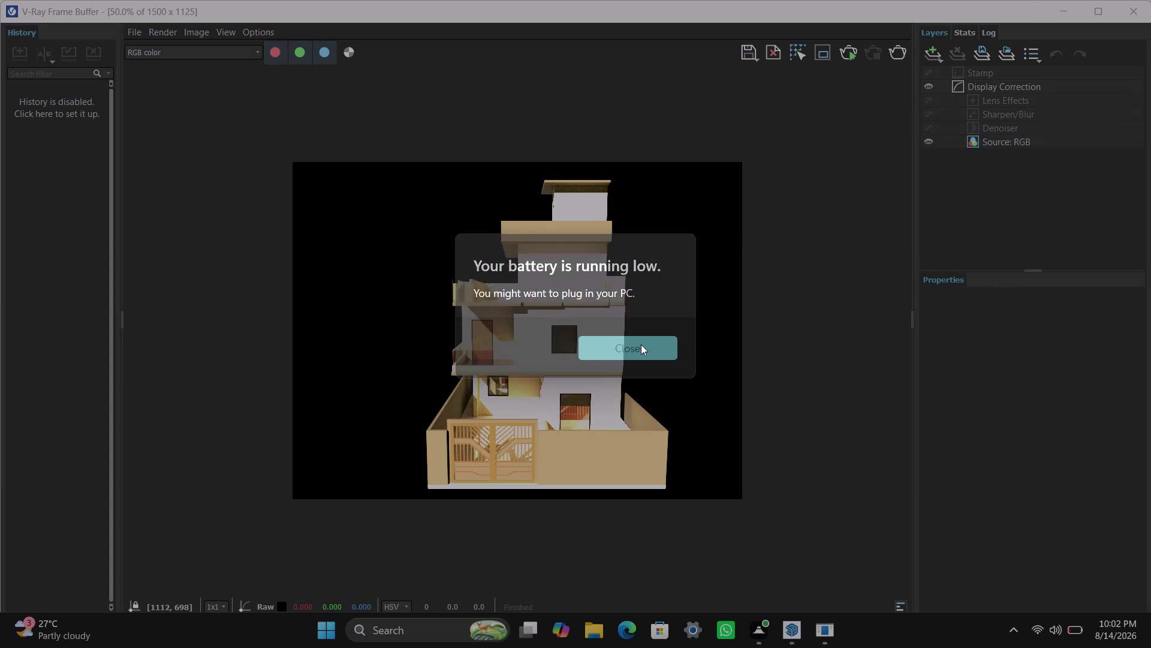
click(1061, 8)
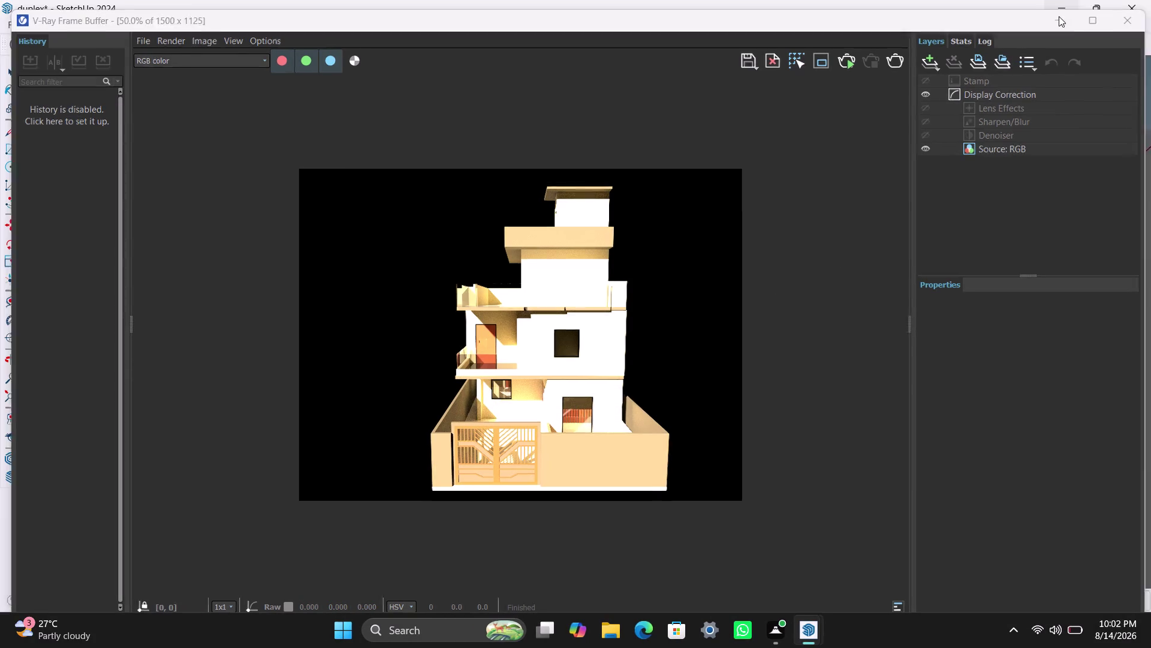
key(ctrl+s)
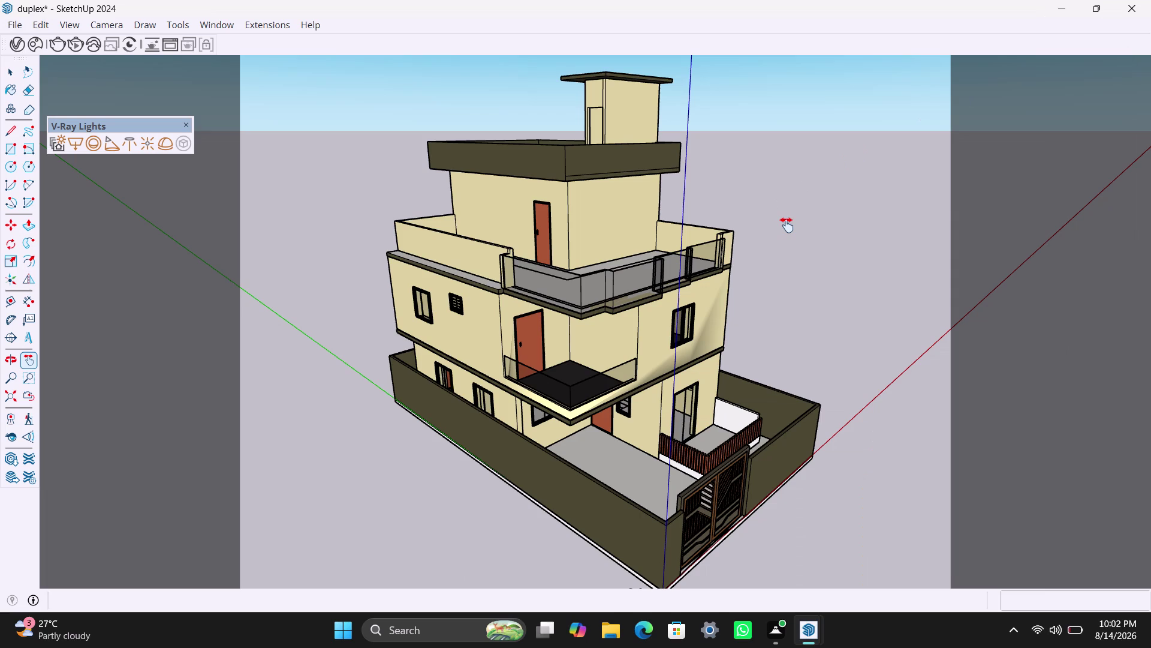